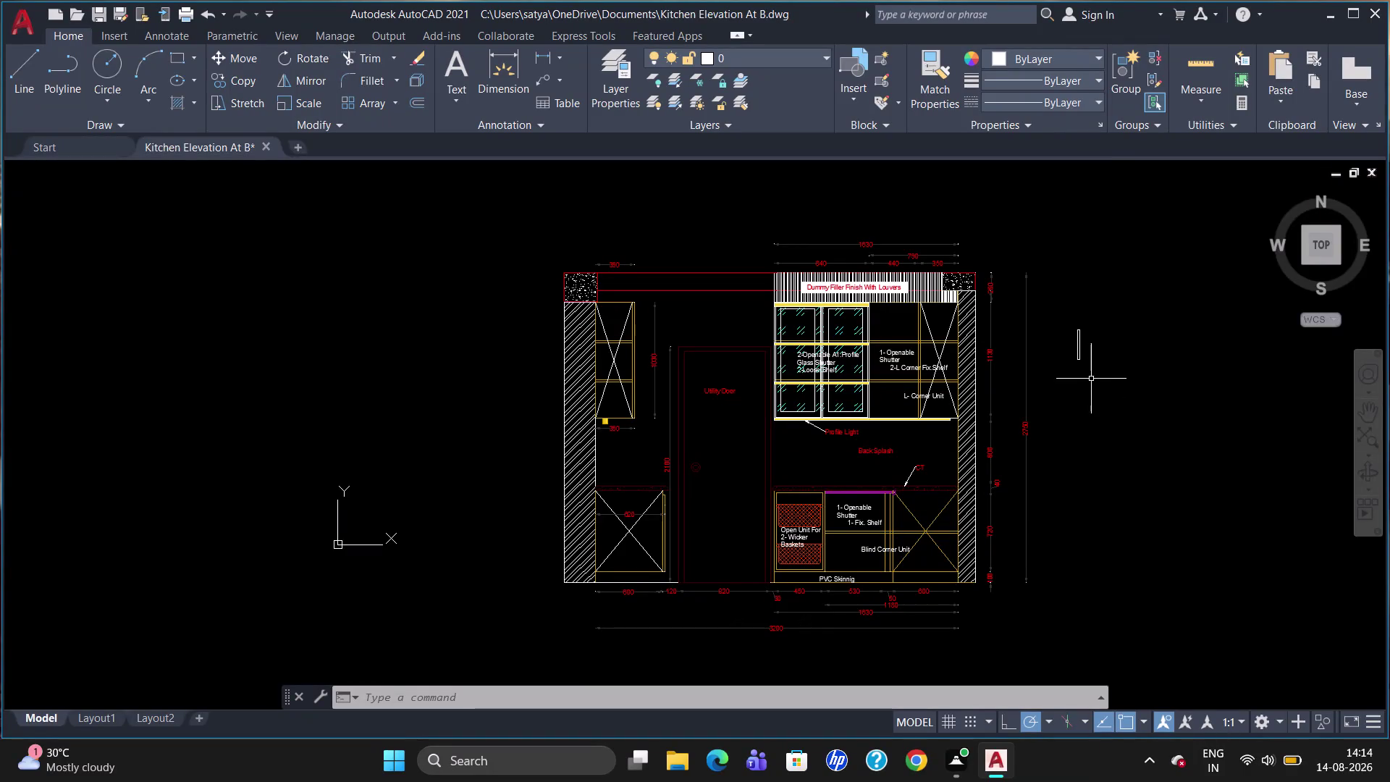
Cancel the stray selection window and save the kitchen elevation drawing with Ctrl+S.
drag(1091, 367, 1065, 335)
key(Delete)
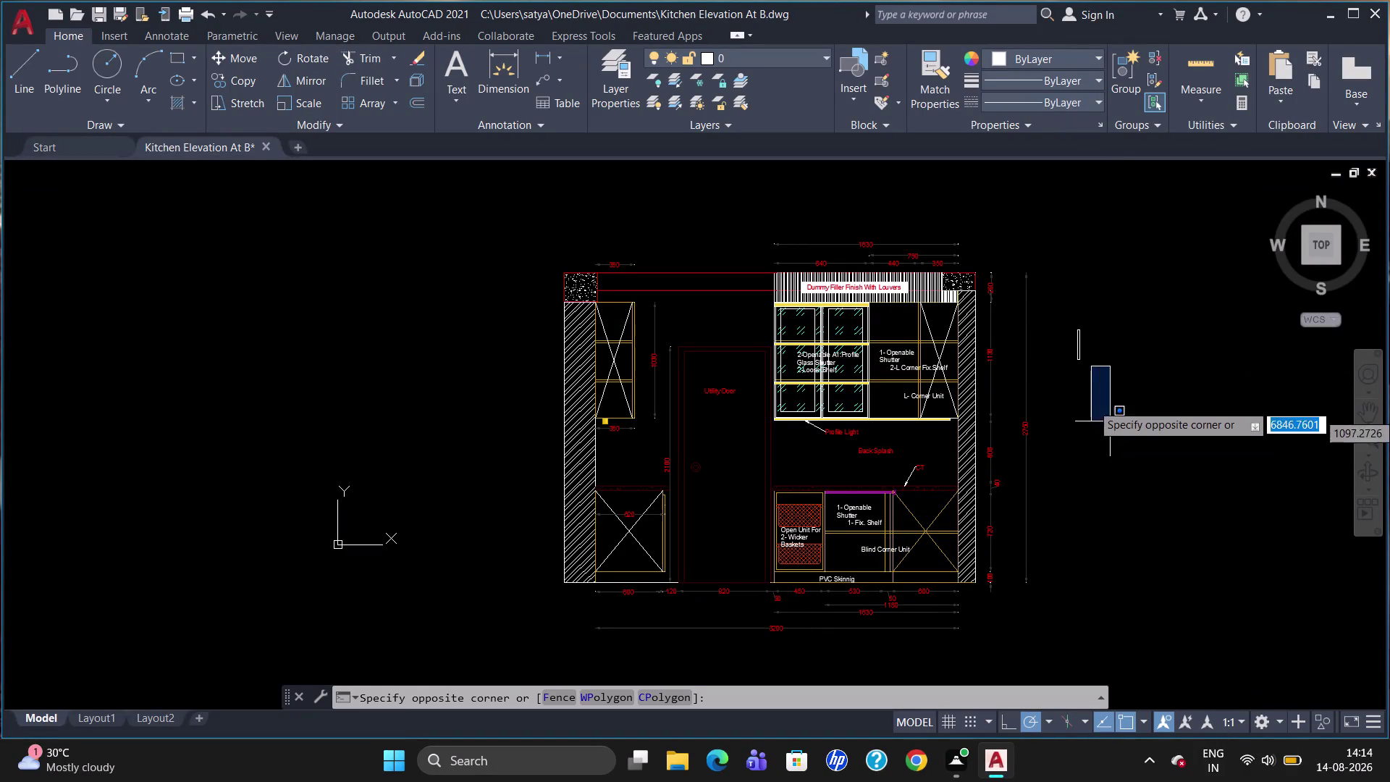
key(Delete)
click(1080, 348)
key(Delete)
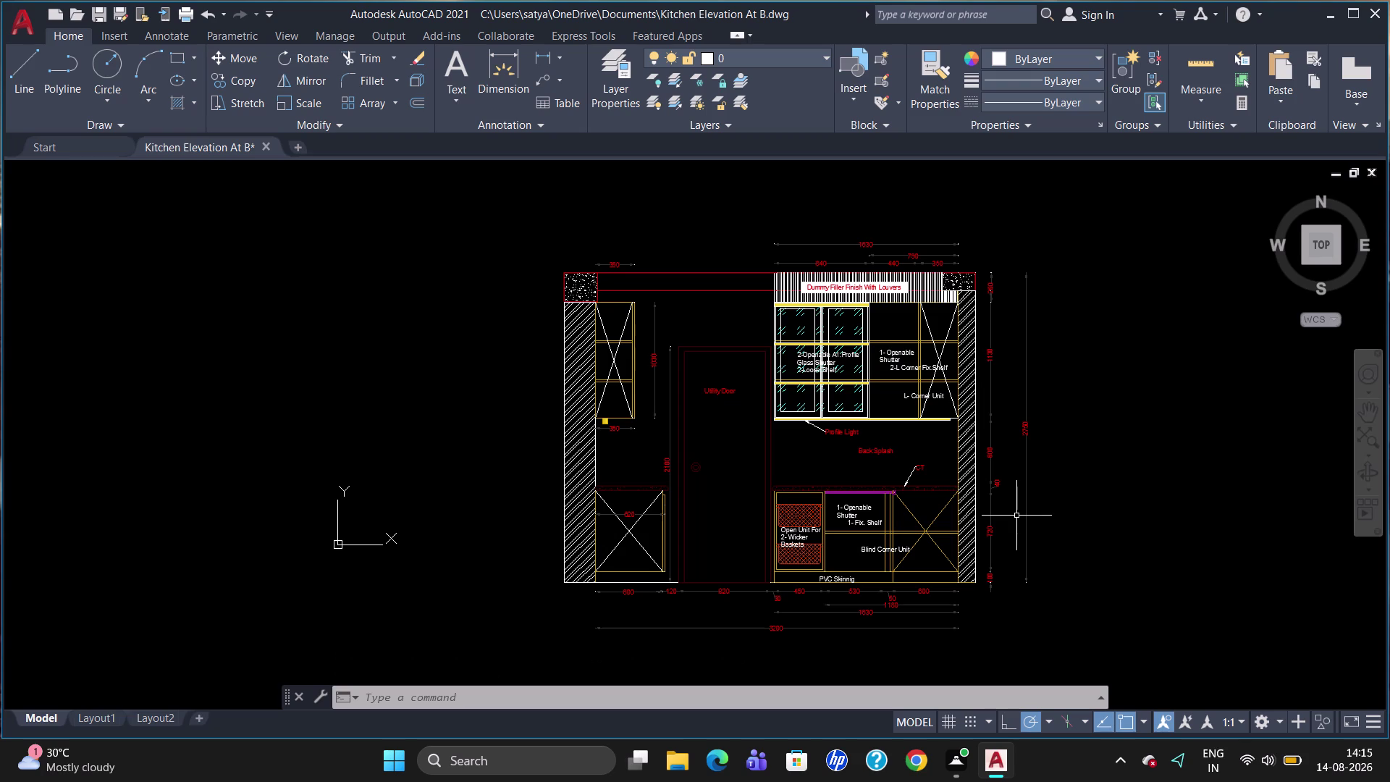
key(ctrl+s)
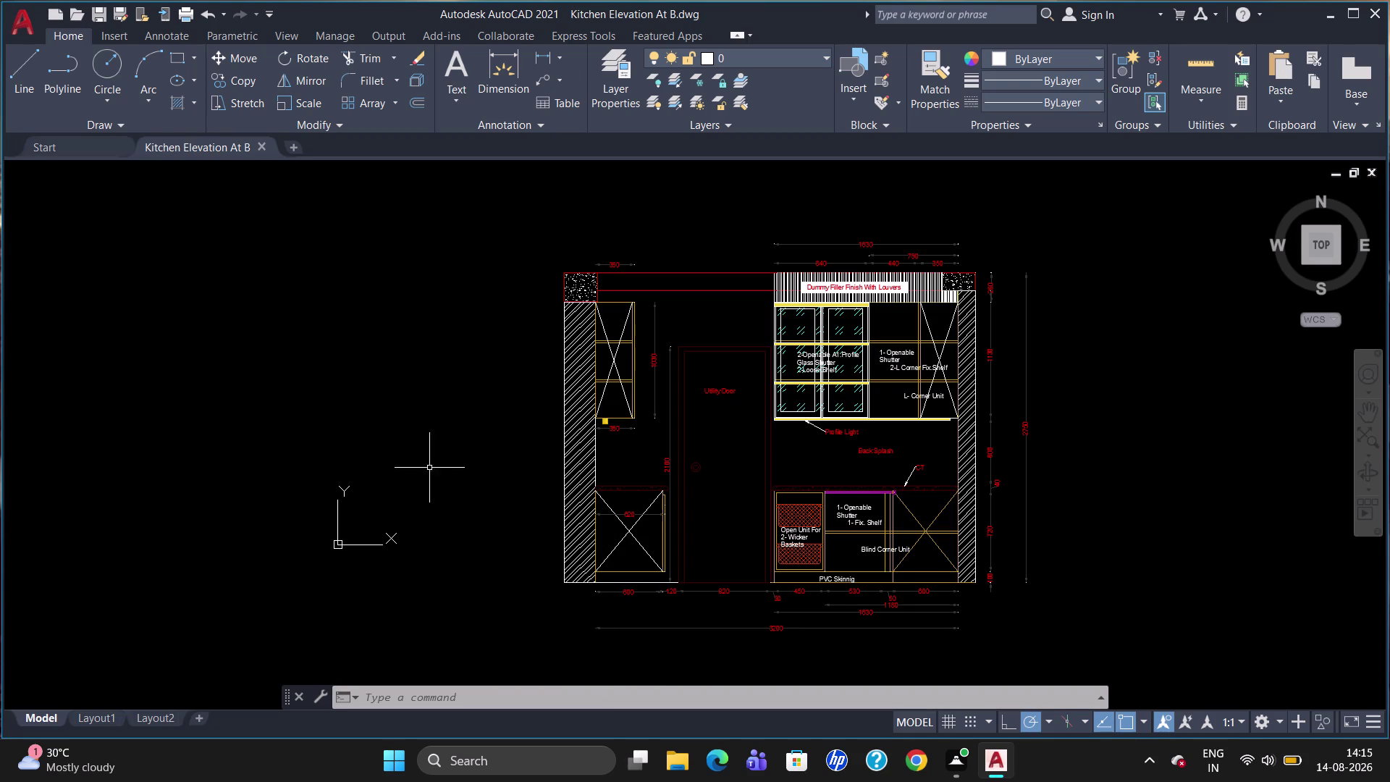
key(ctrl+p)
Set the plotter to DWG To PDF with 4800 dpi vector and raster quality.
click(576, 247)
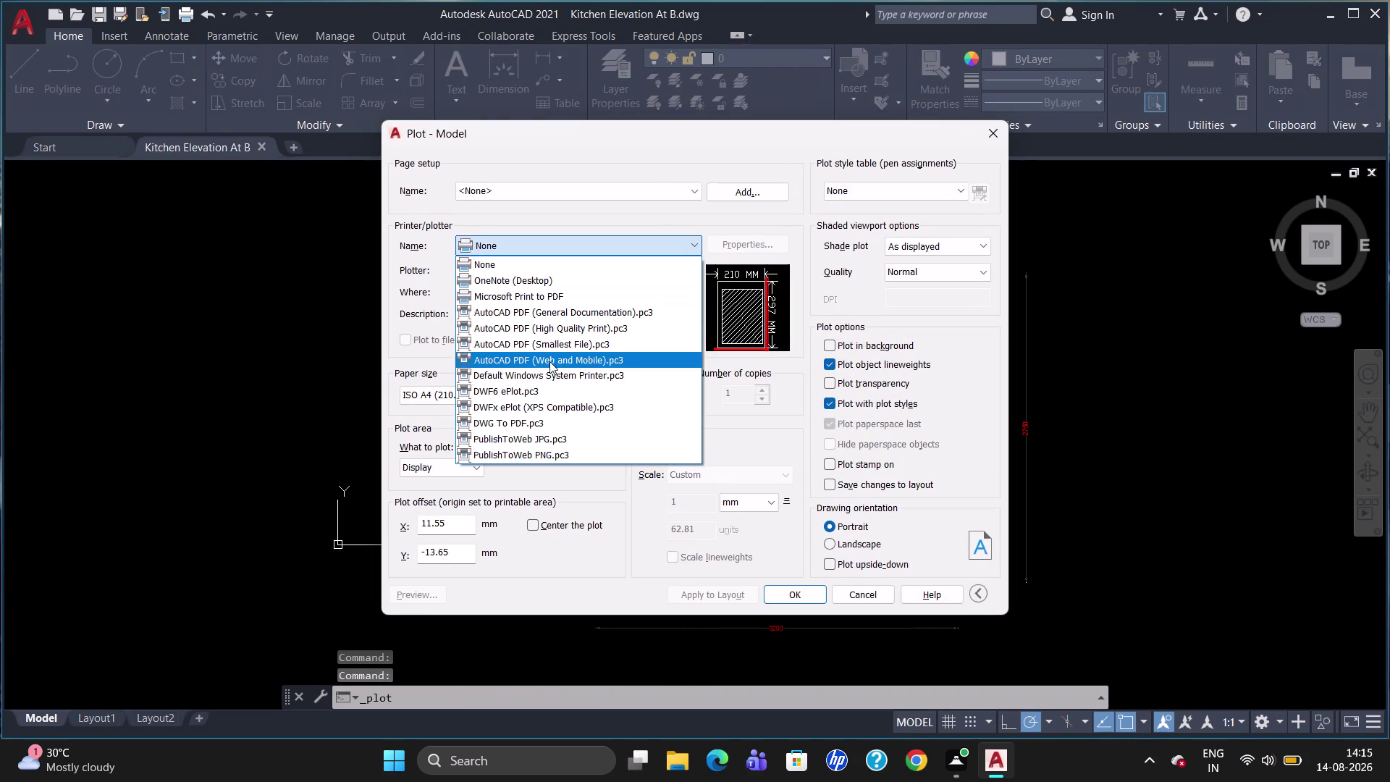
click(561, 420)
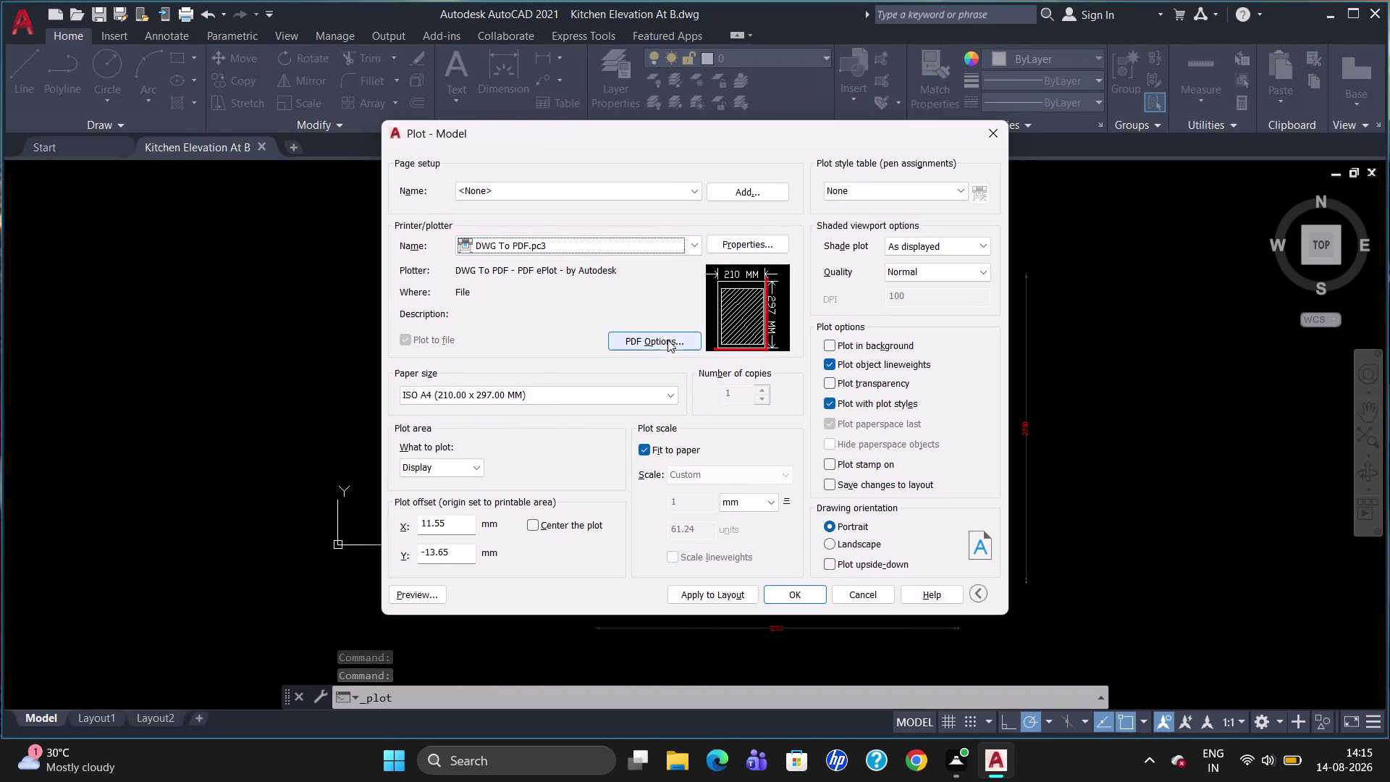
click(669, 338)
click(661, 295)
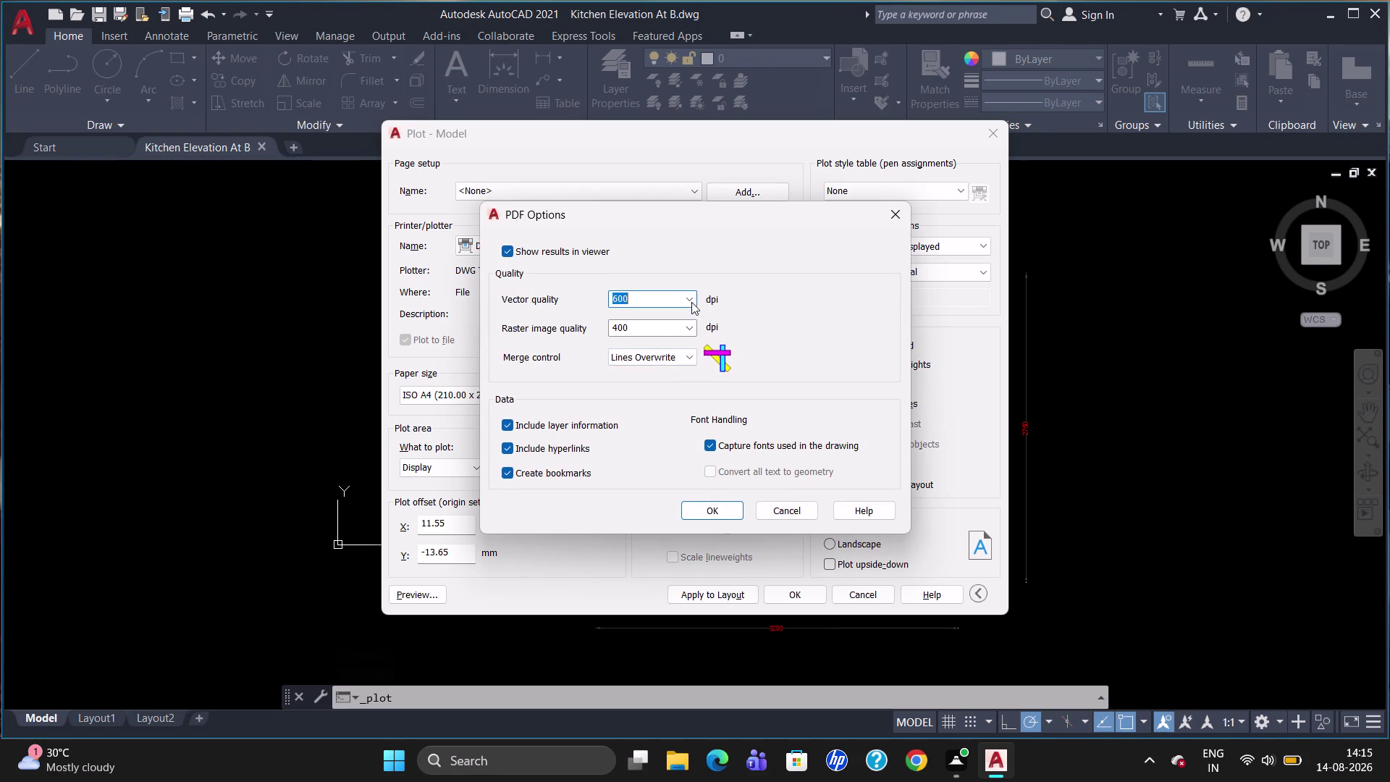
click(691, 300)
click(675, 409)
click(693, 330)
click(679, 437)
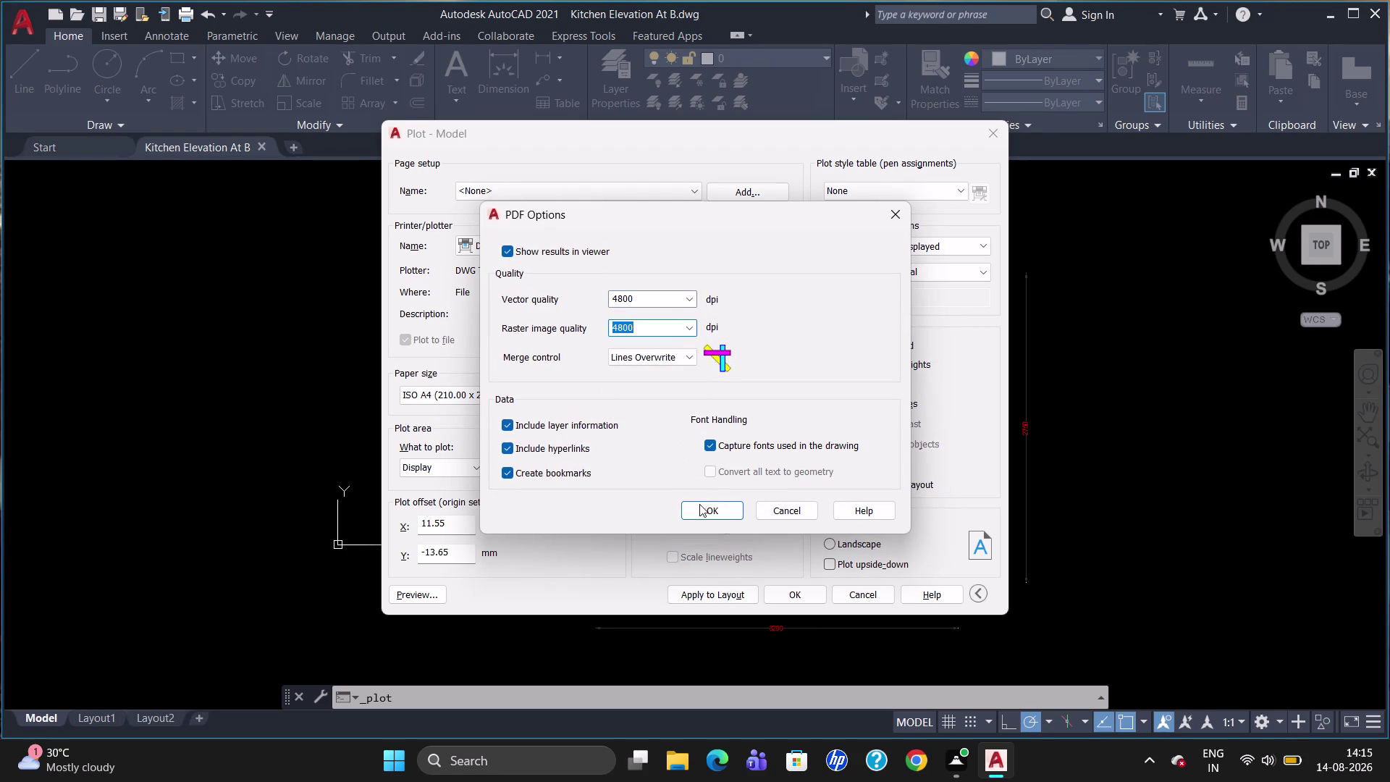
click(702, 507)
click(647, 435)
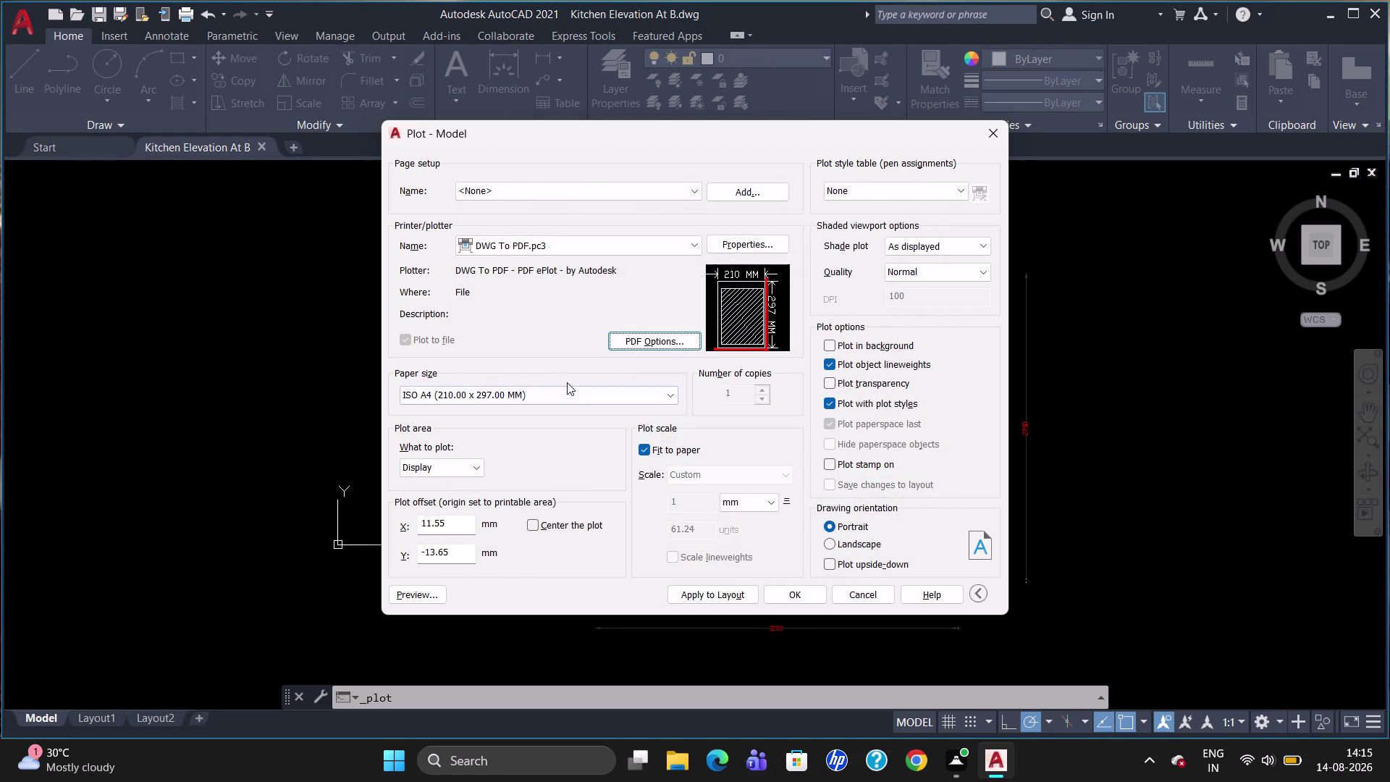
Set the paper size to ISO expand A3.
click(565, 395)
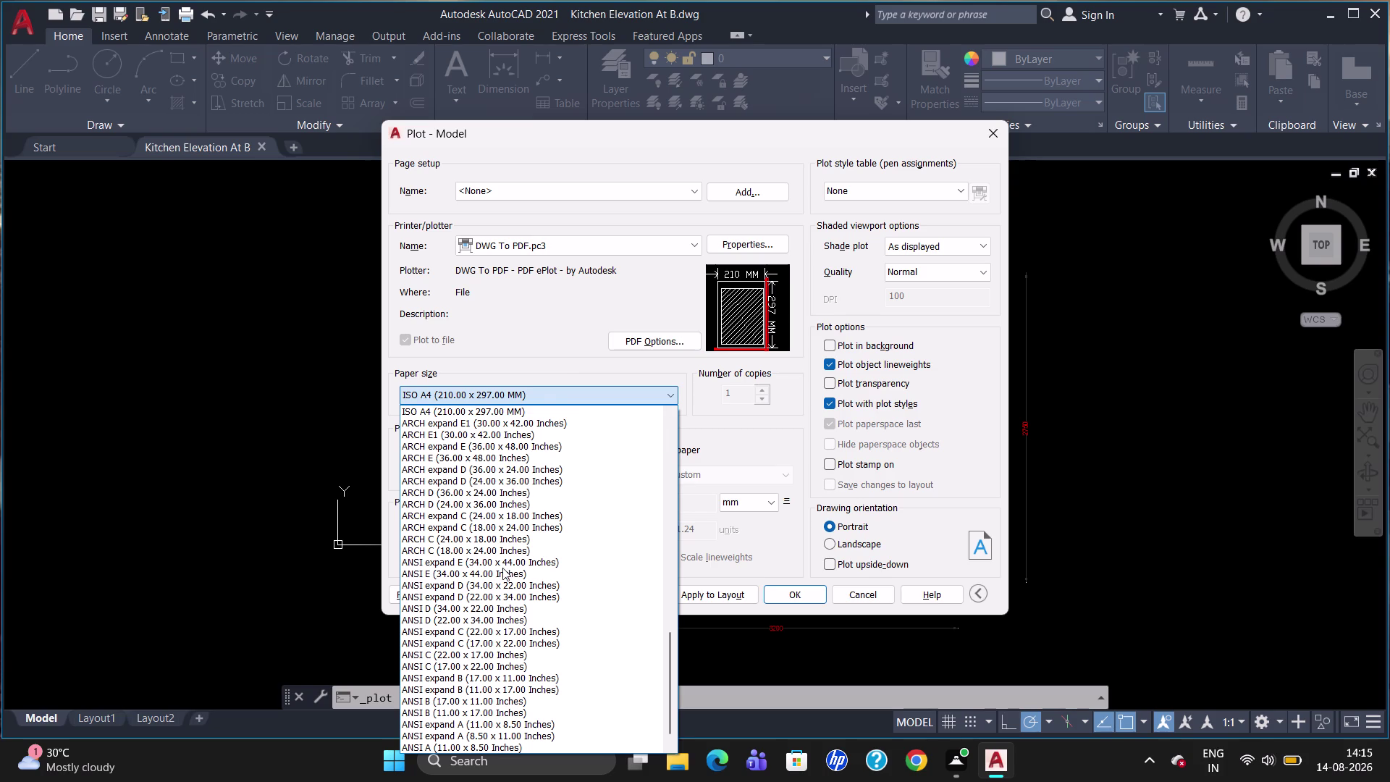
scroll(down, 3)
scroll(down, 3)
scroll(down, 3)
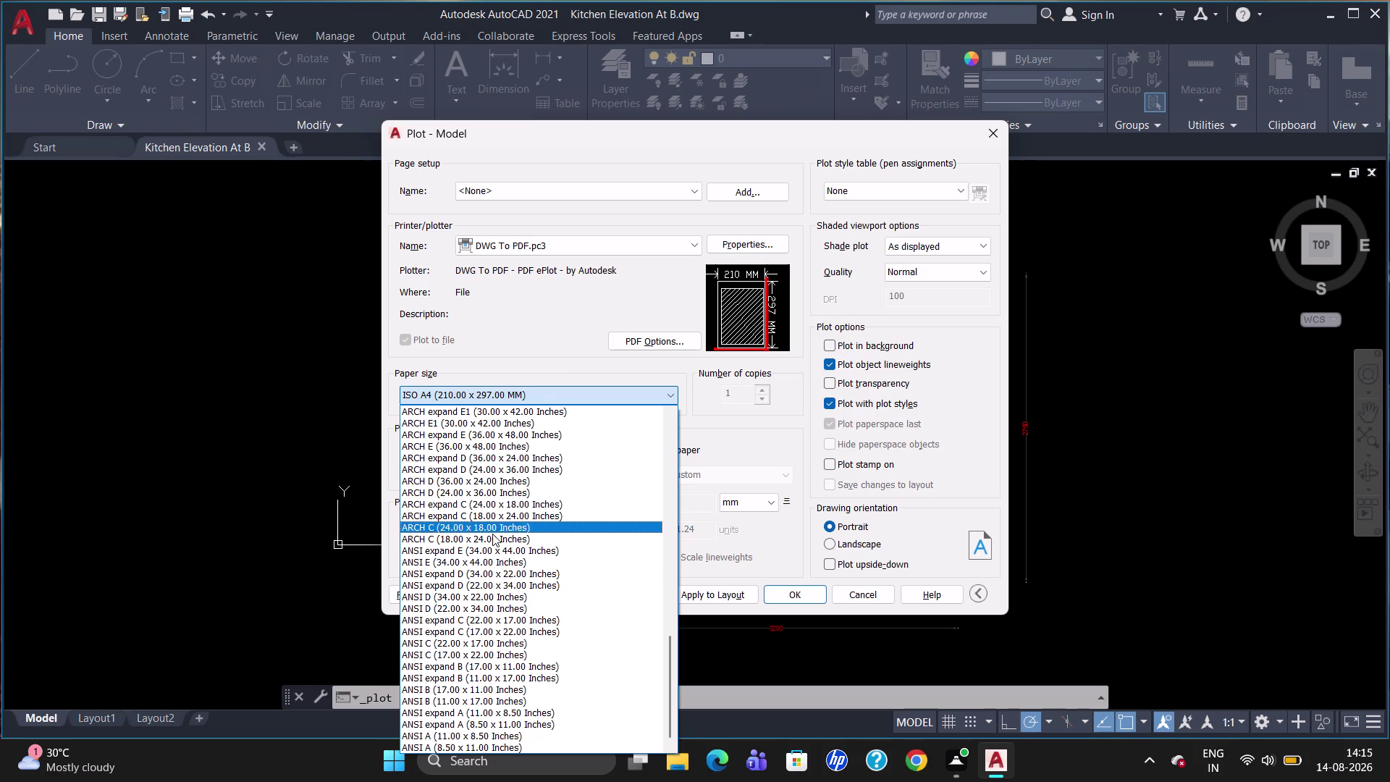
scroll(up, 3)
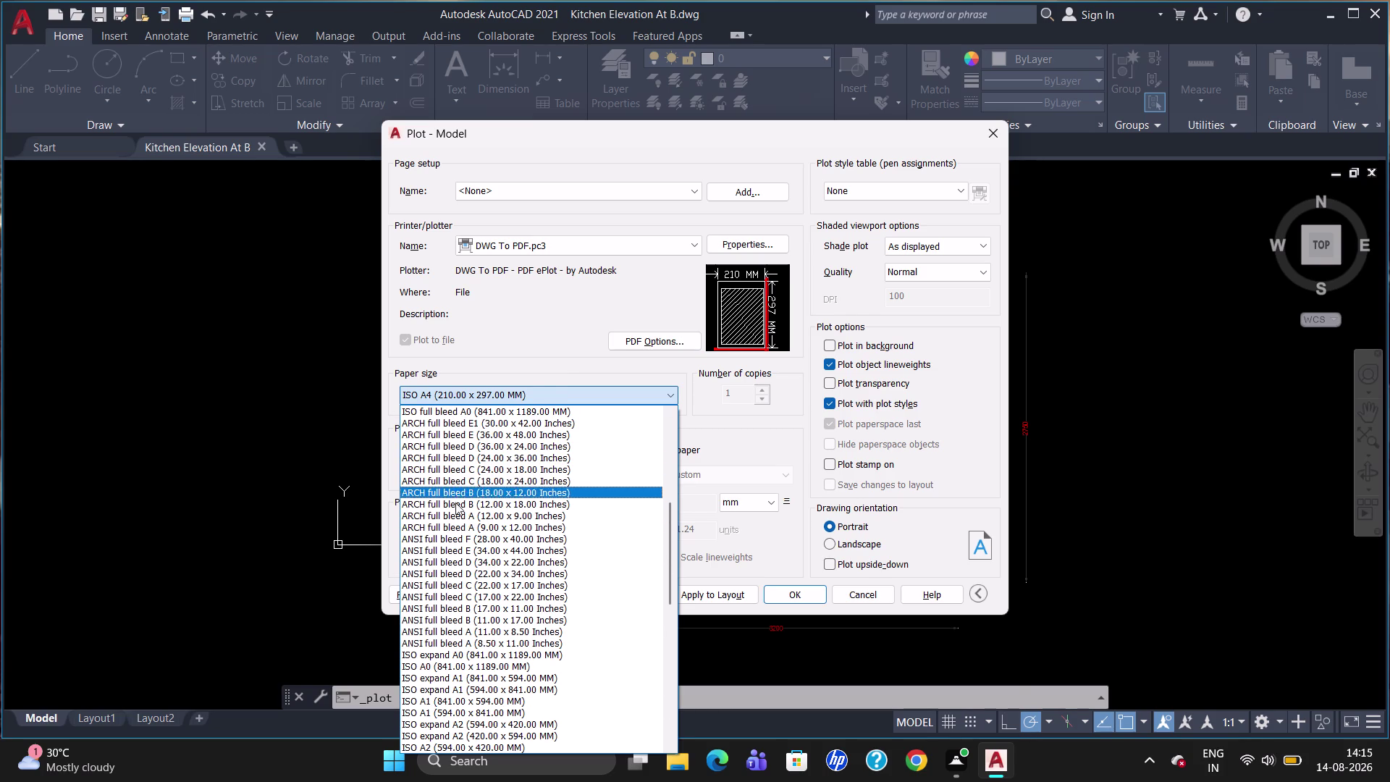
scroll(down, 3)
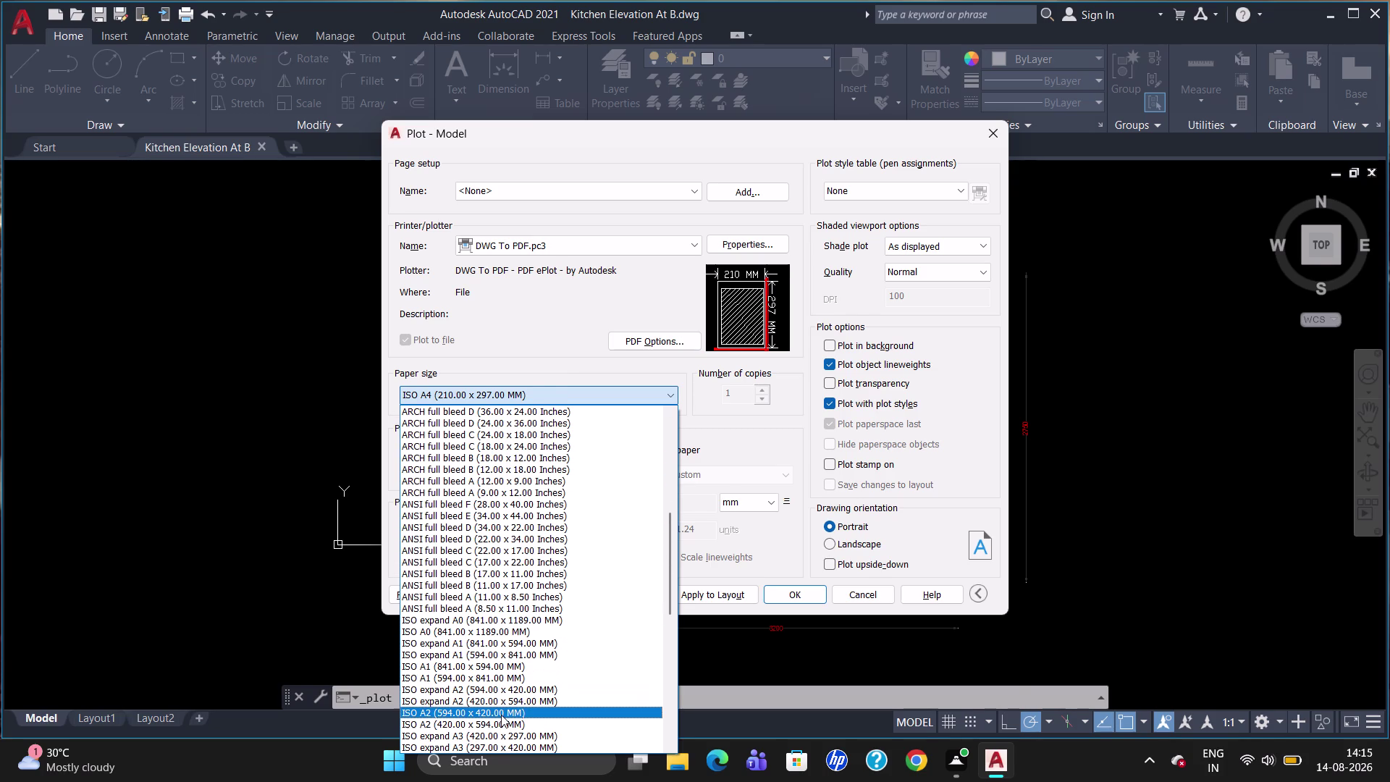
scroll(down, 3)
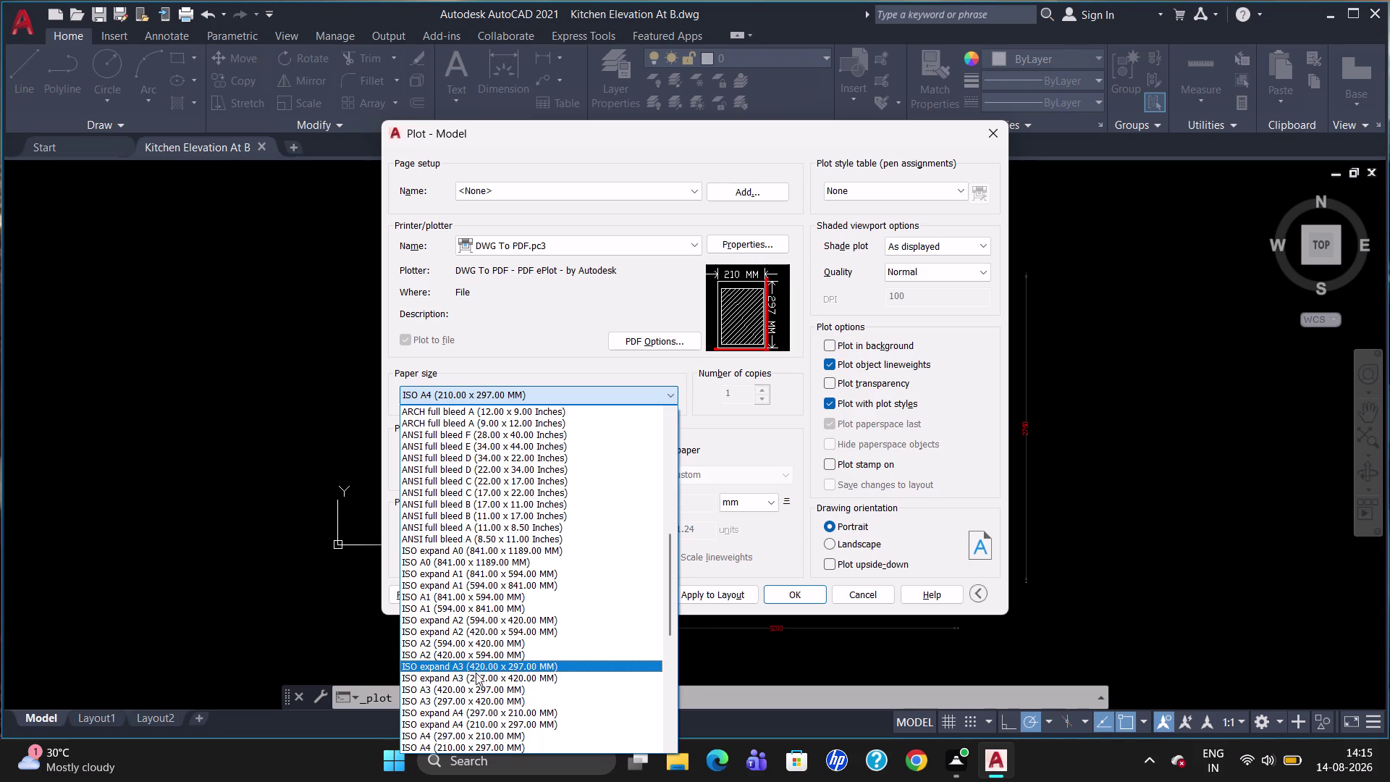
click(476, 680)
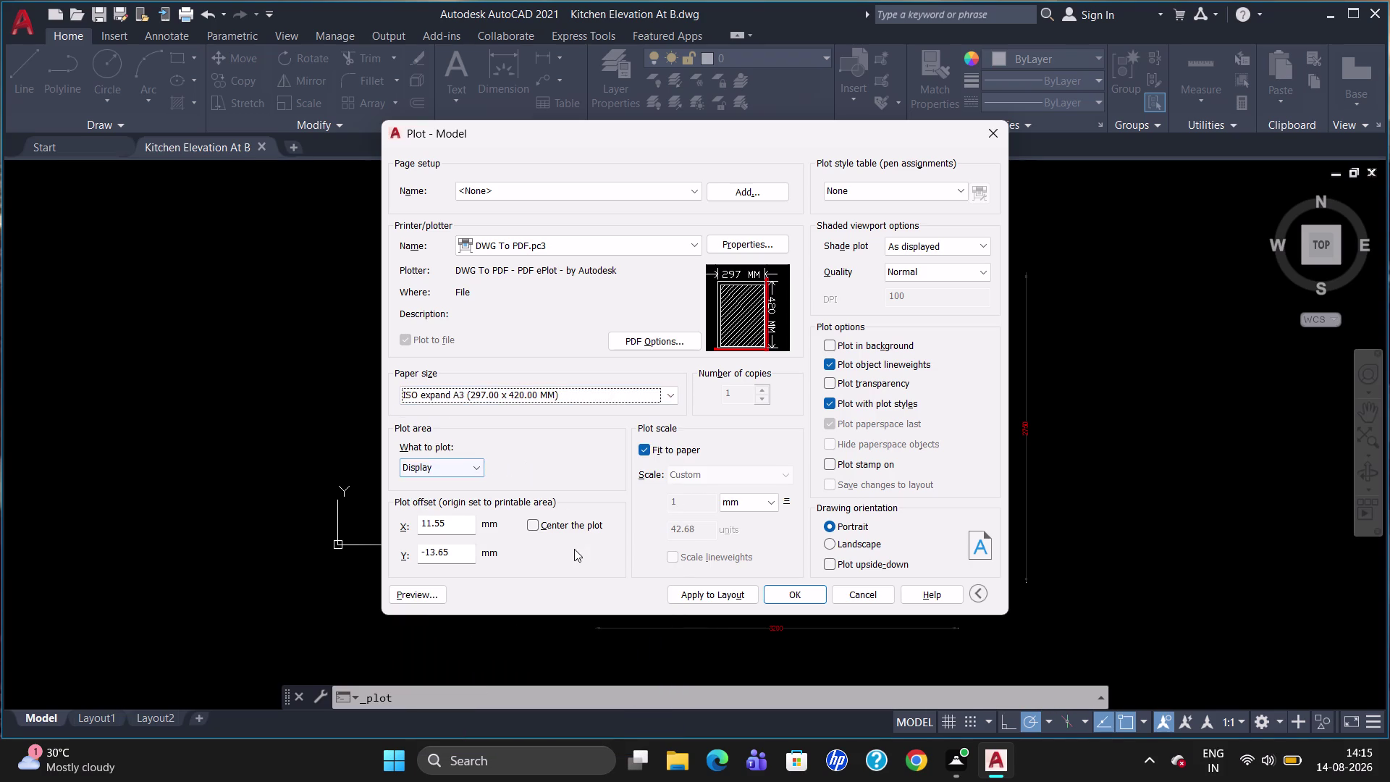
Centre the plot, apply acad.ctb to all layouts, and set shaded quality to Maximum.
click(537, 529)
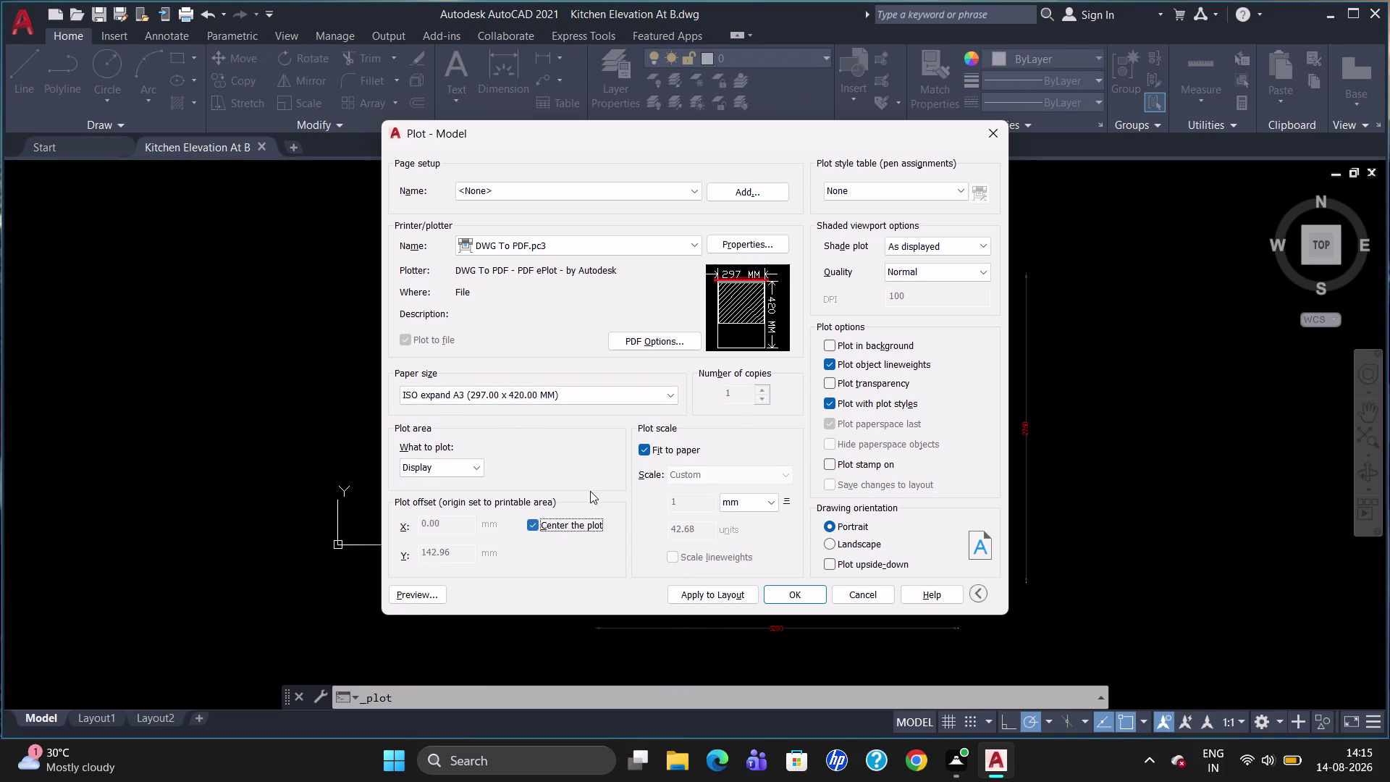
click(921, 184)
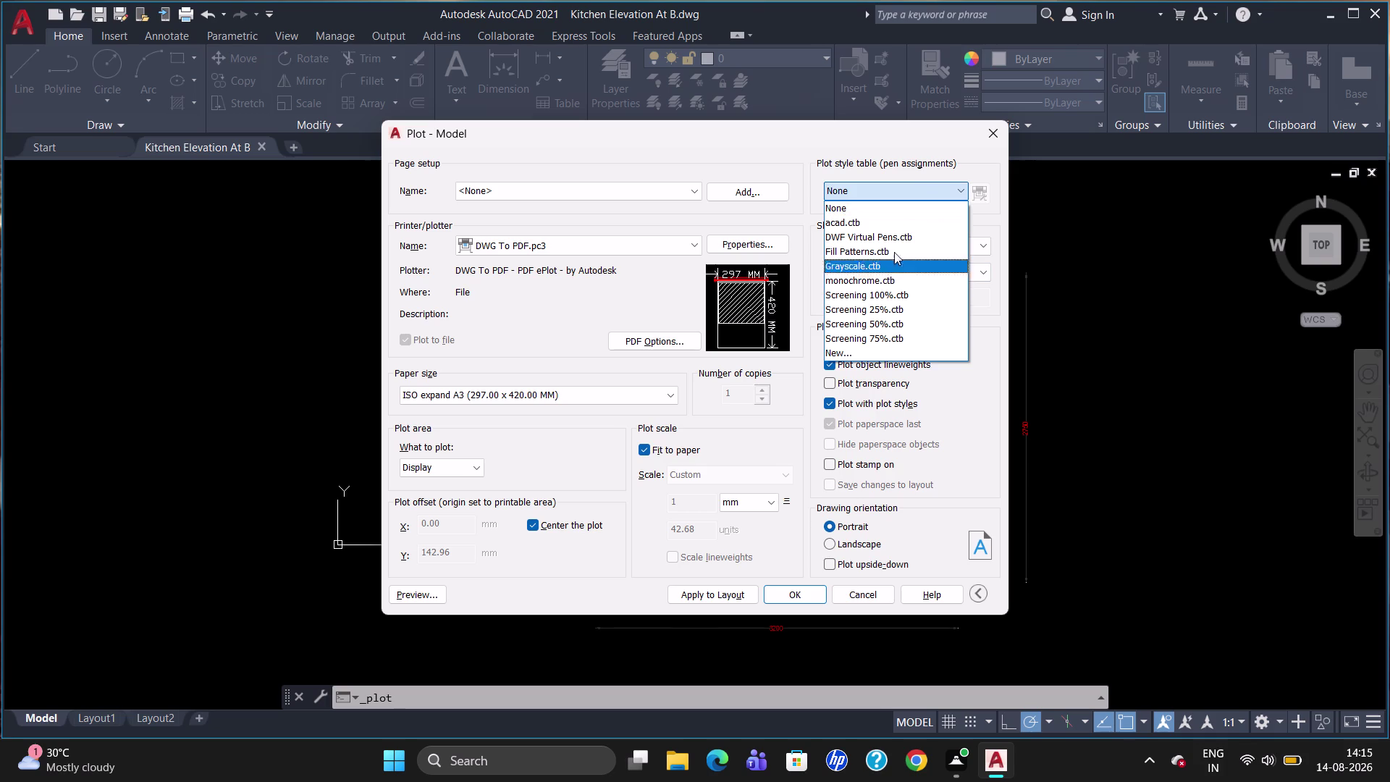
click(881, 222)
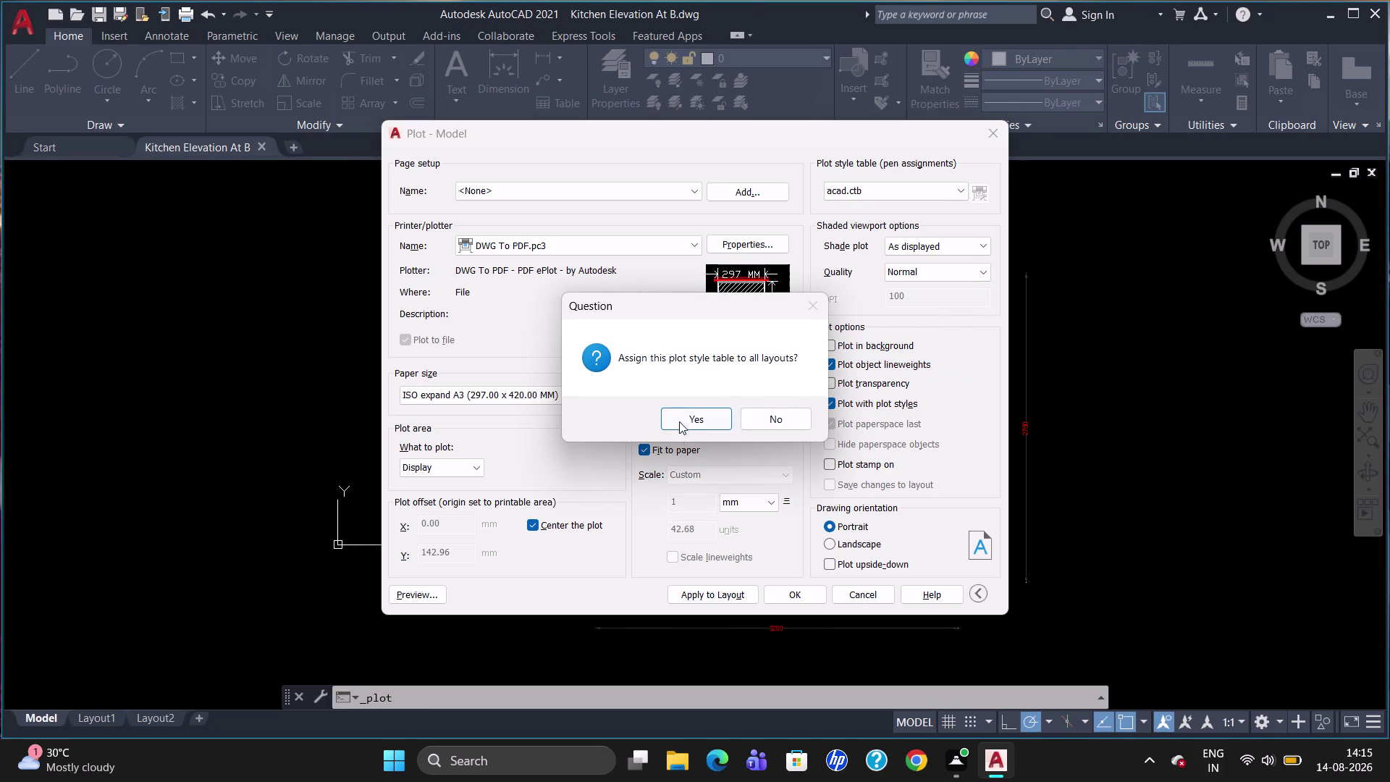
click(680, 418)
click(937, 268)
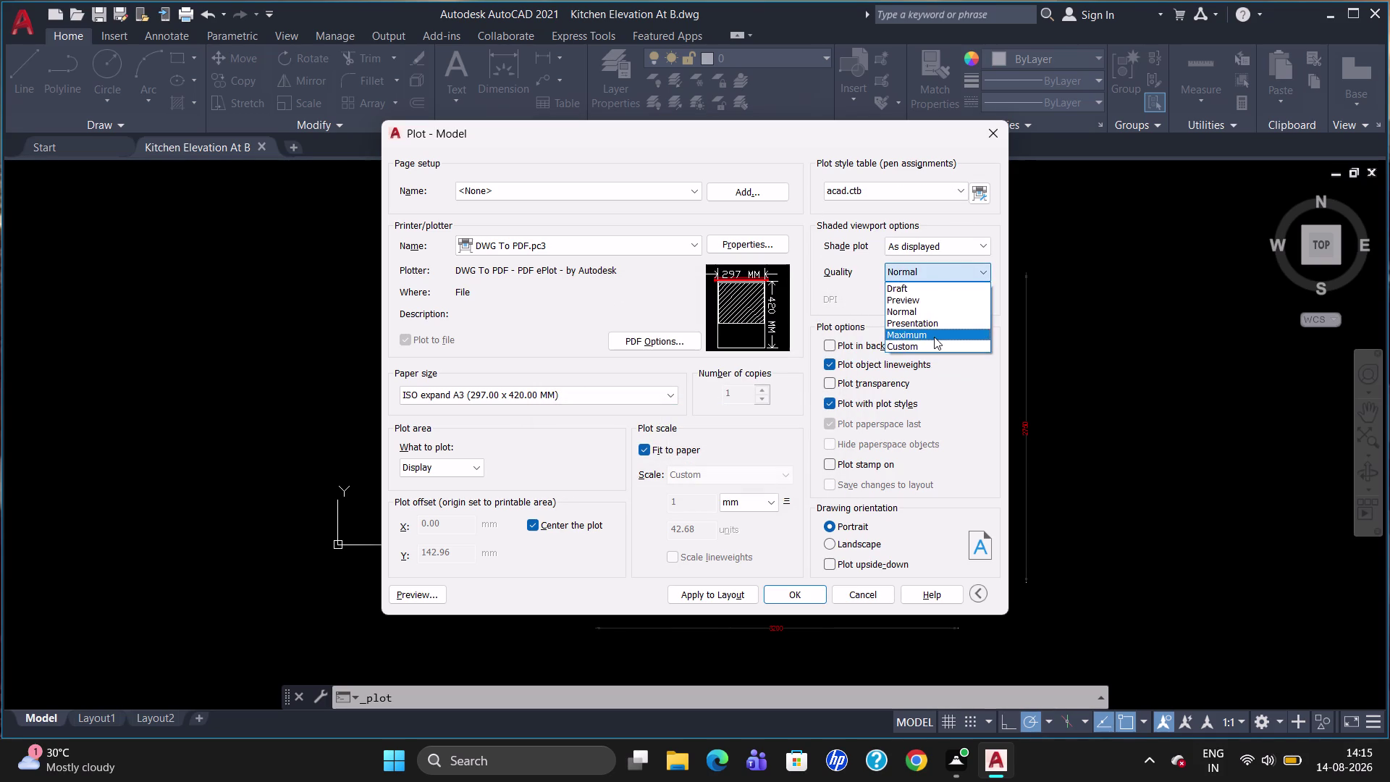
click(934, 337)
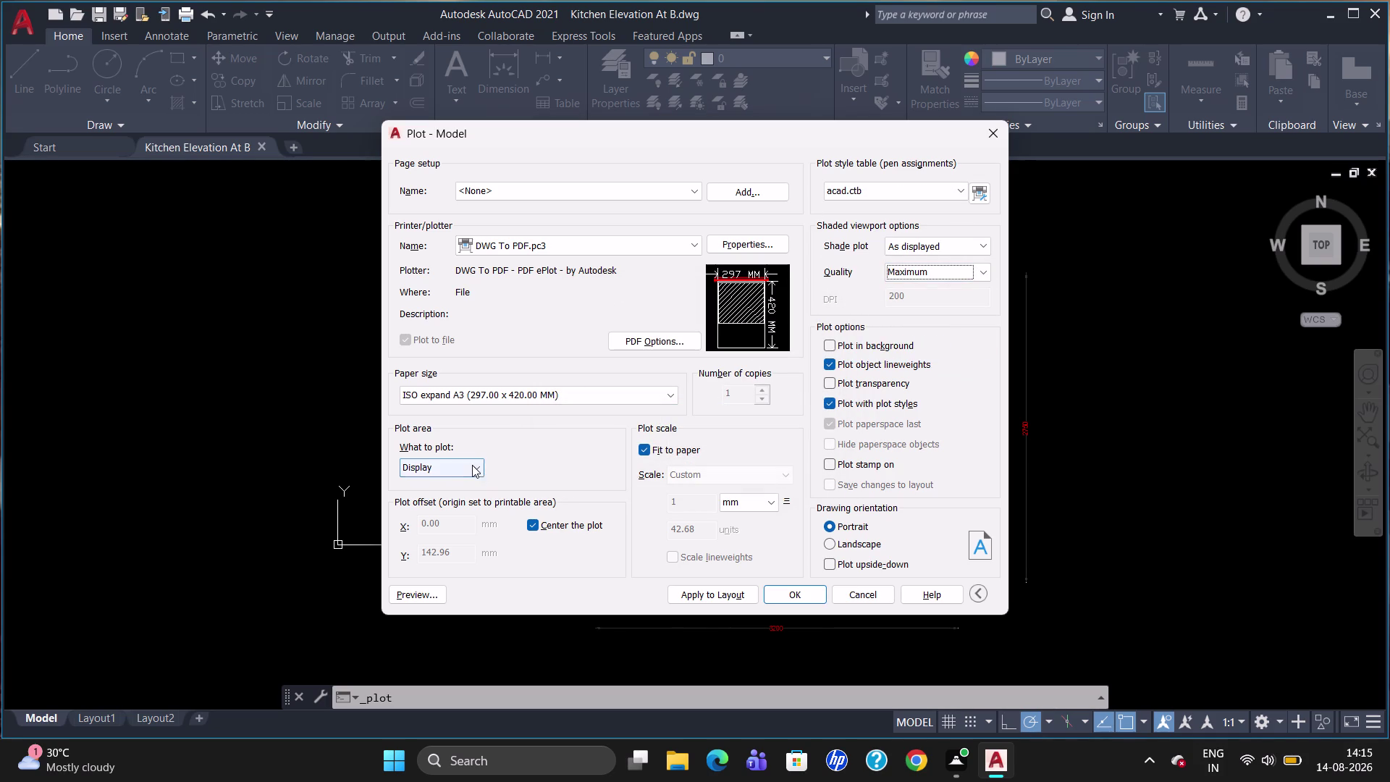
click(472, 464)
Pick a plot window around the kitchen elevation and confirm the A3 PDF plot.
click(468, 518)
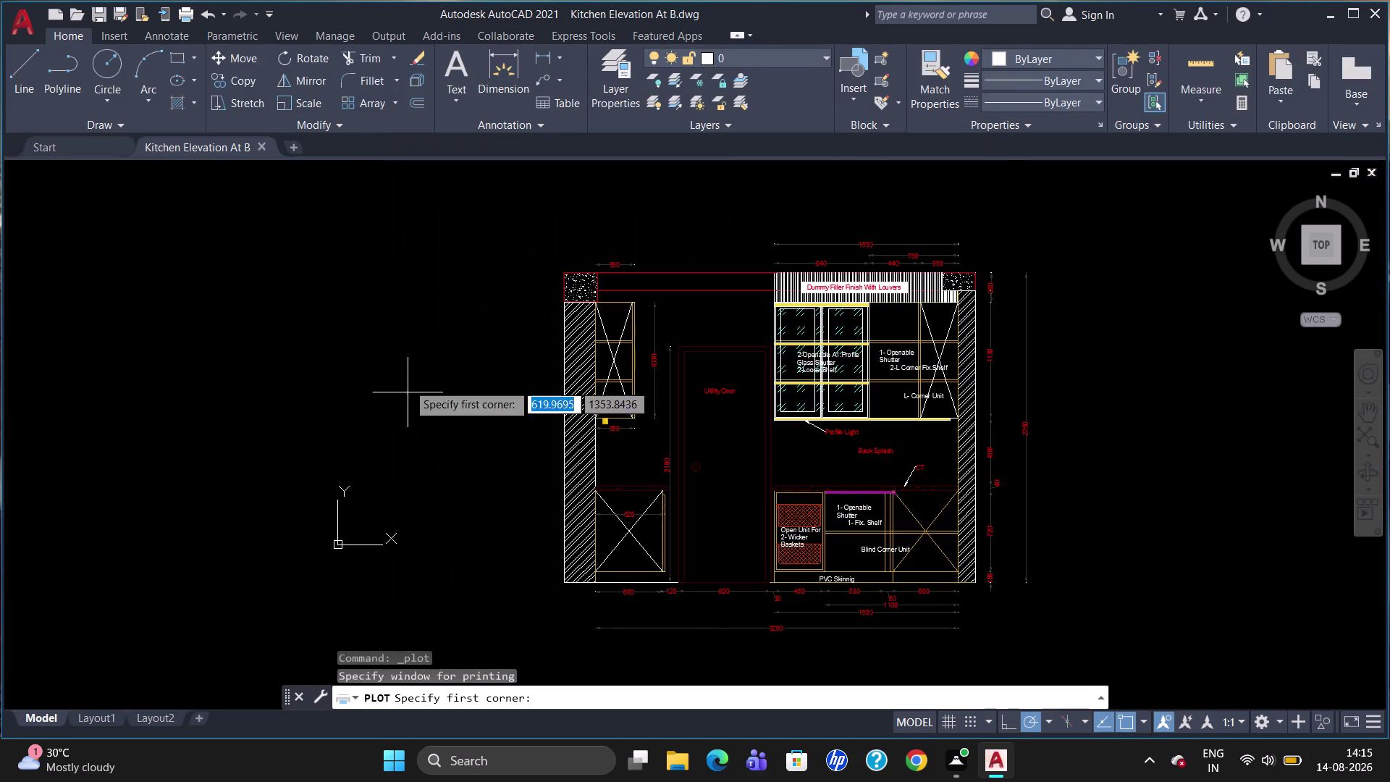
drag(472, 211, 722, 223)
drag(1068, 307, 1153, 554)
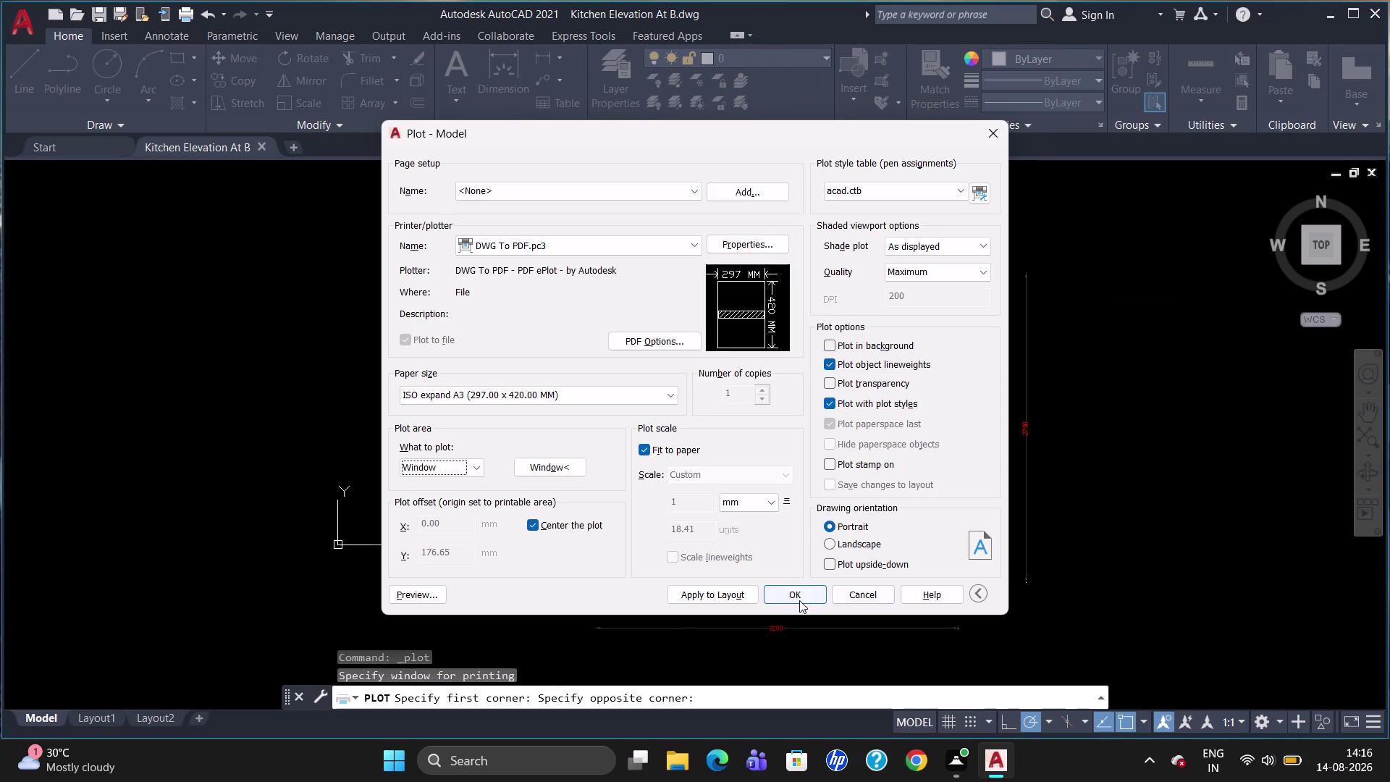
click(993, 129)
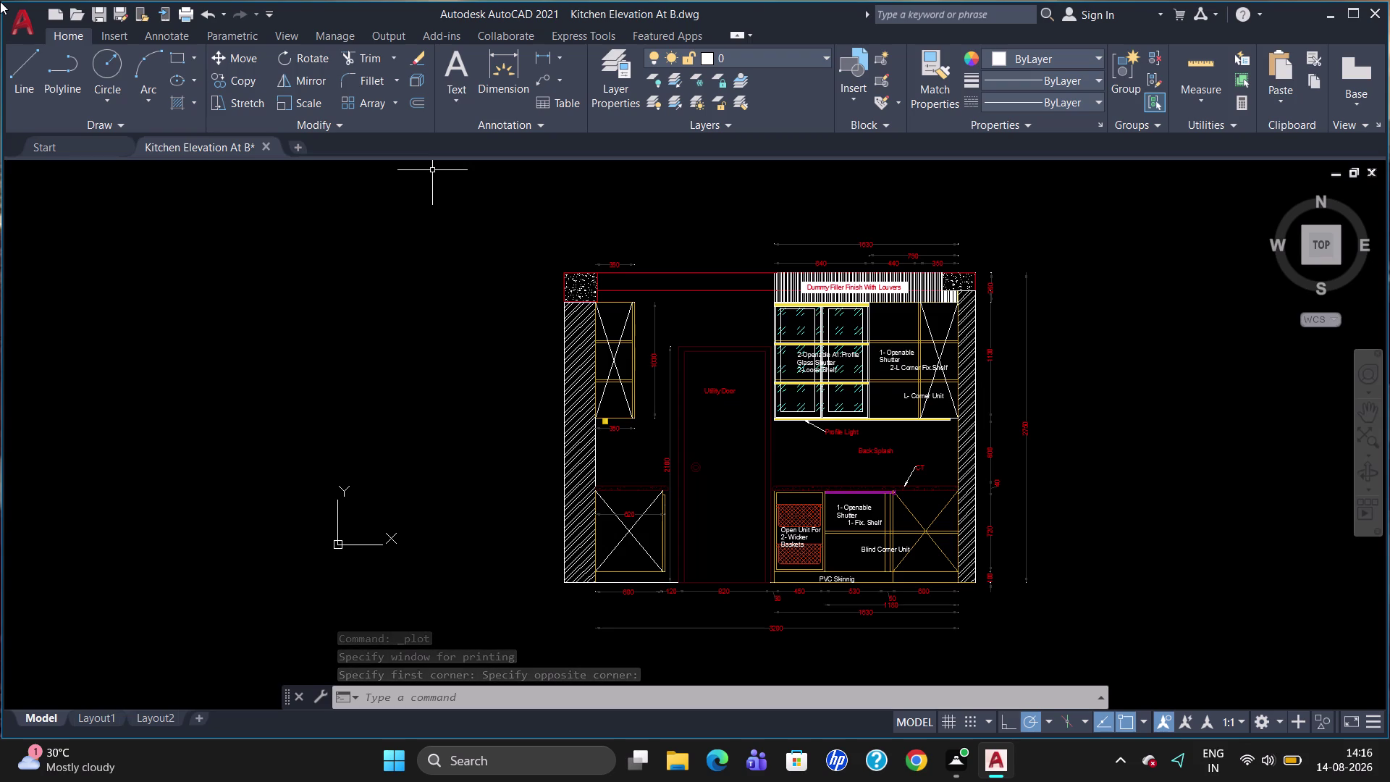
key(ctrl+p)
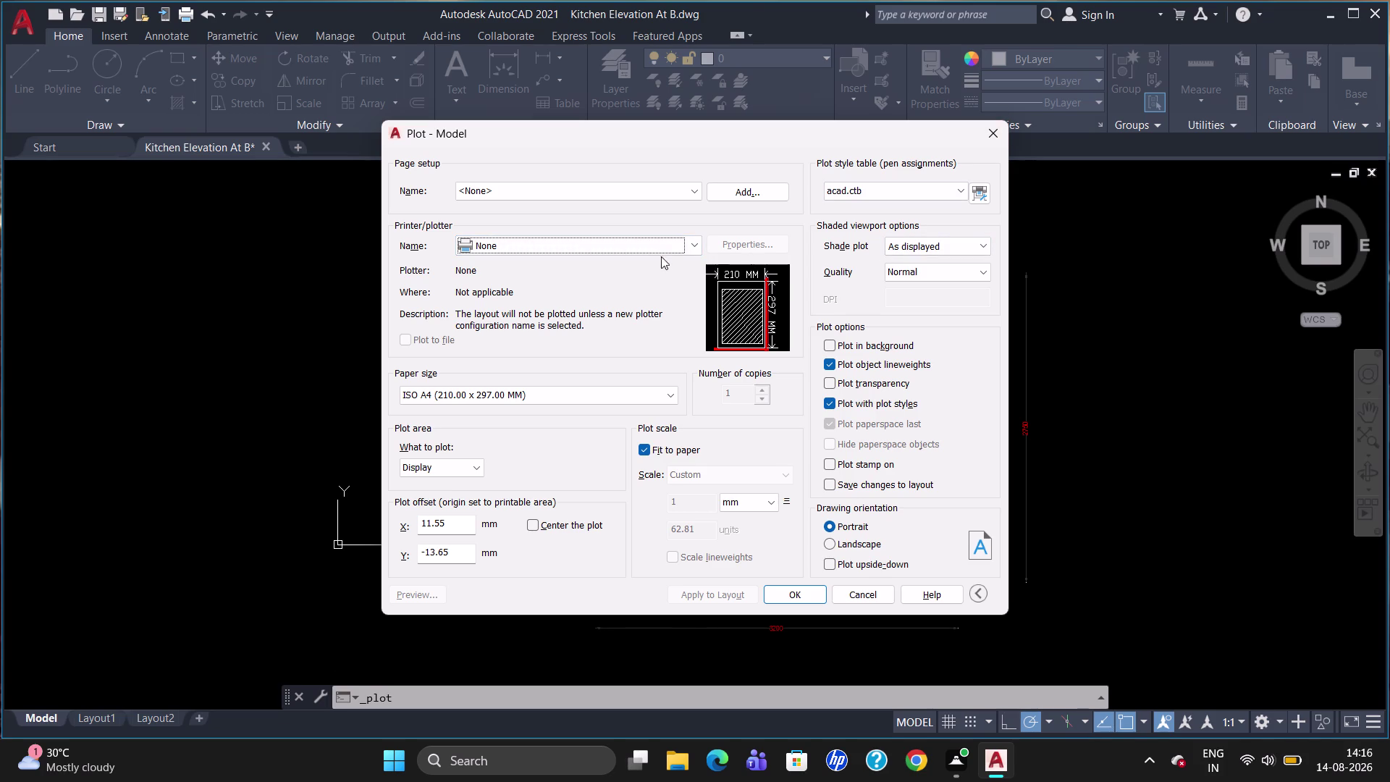
Select DWG To PDF at 4800 dpi vector/raster with Maximum shaded plot quality.
click(693, 248)
click(565, 426)
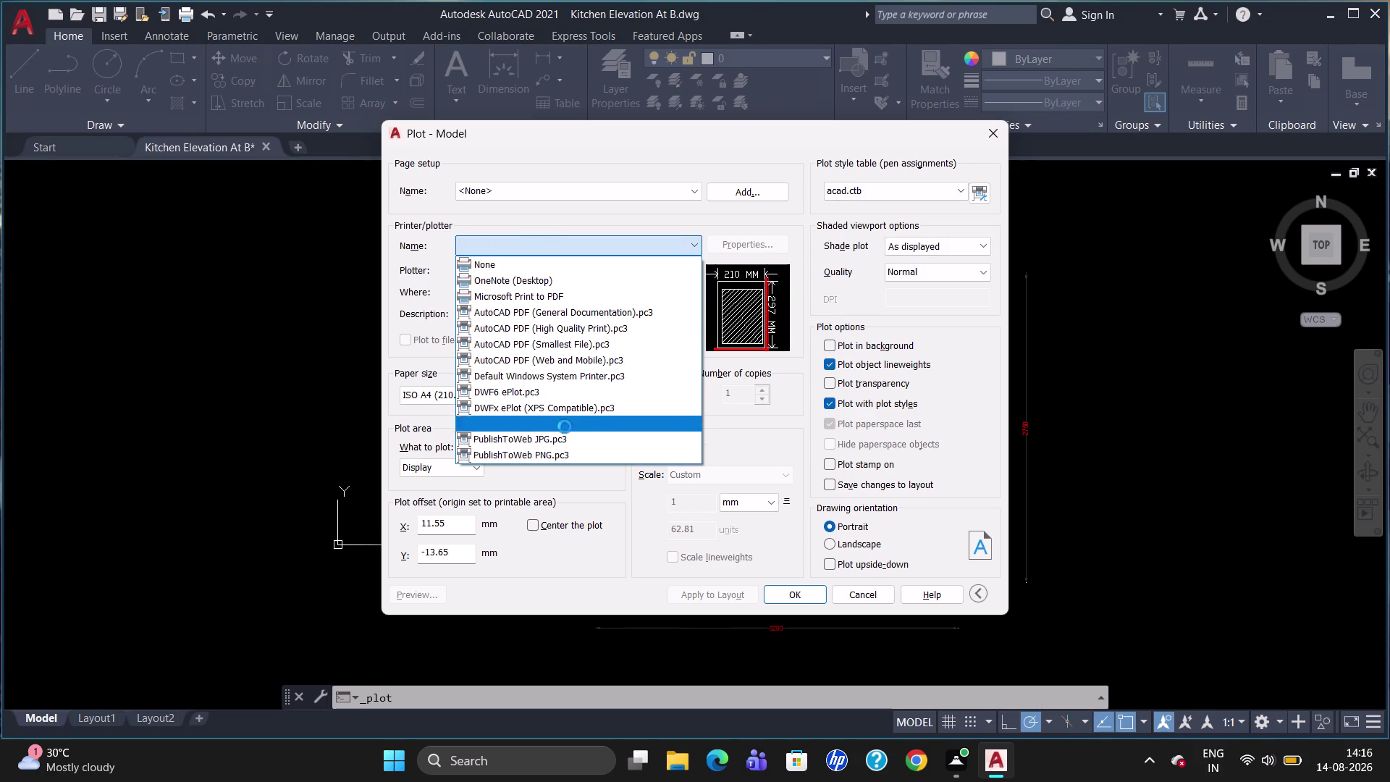
click(658, 336)
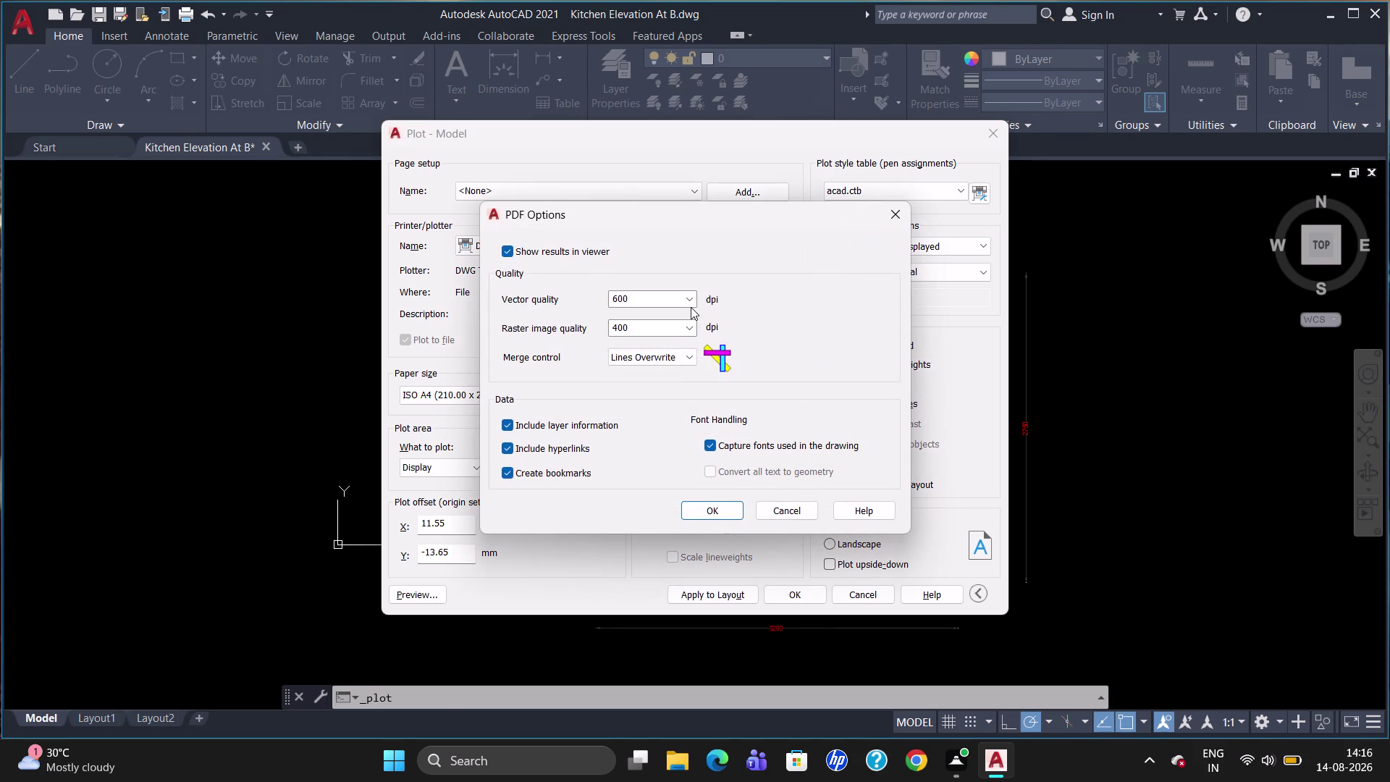
click(692, 303)
click(649, 407)
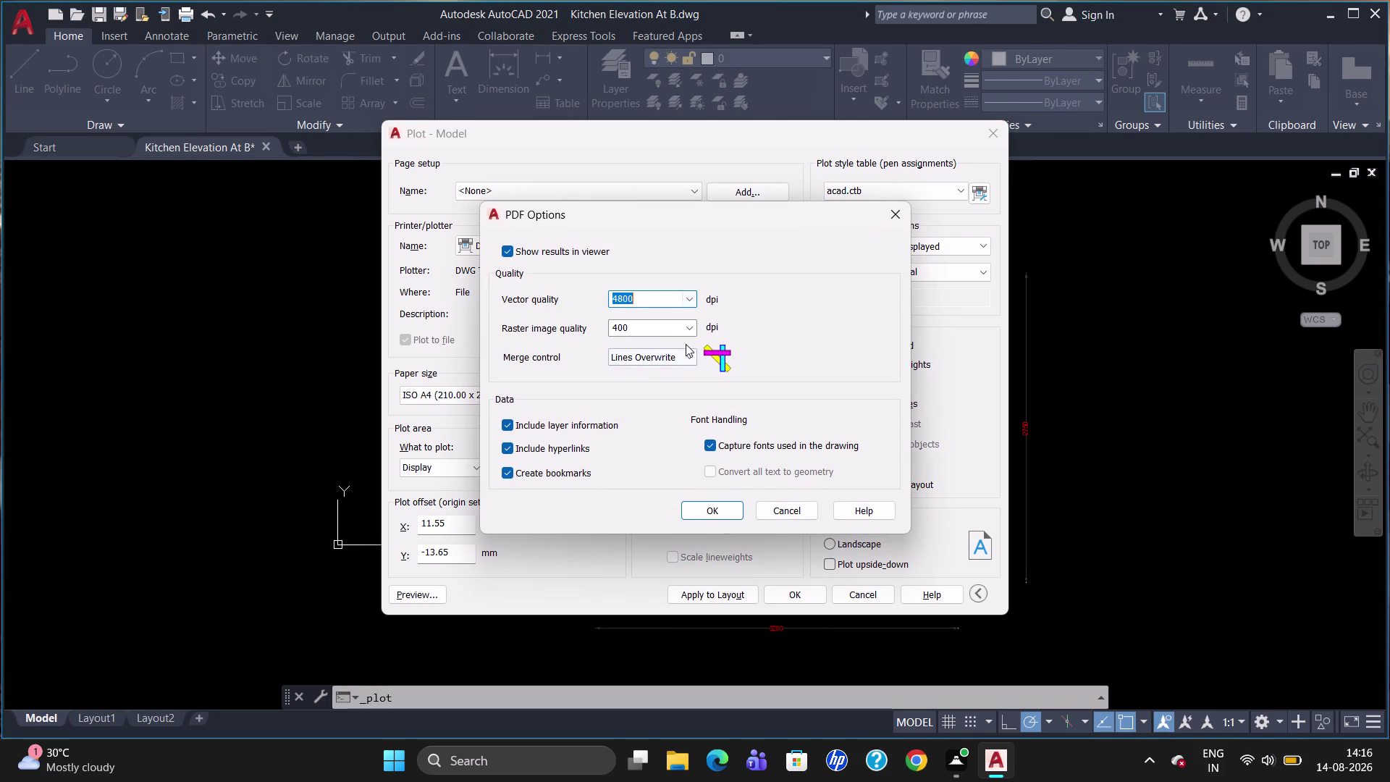
click(693, 327)
click(664, 441)
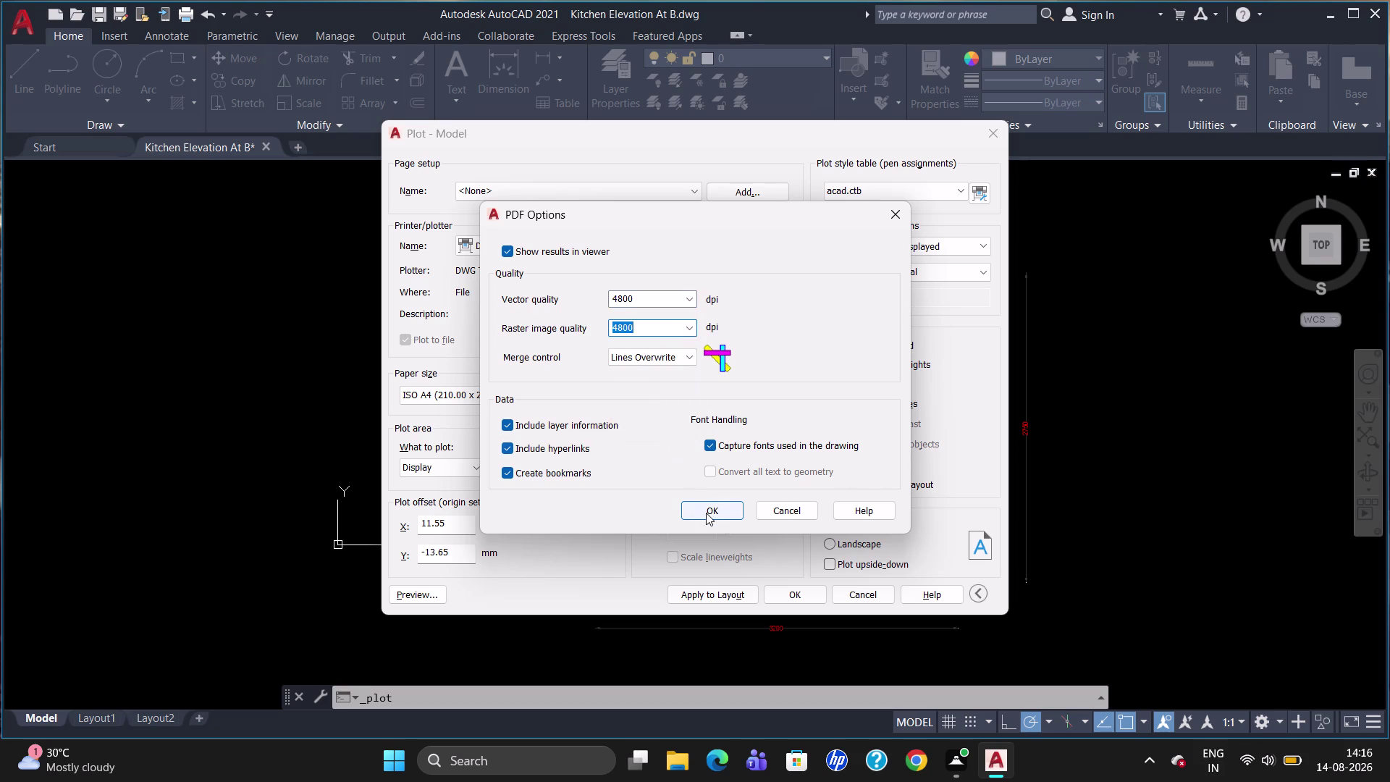
click(706, 512)
click(661, 437)
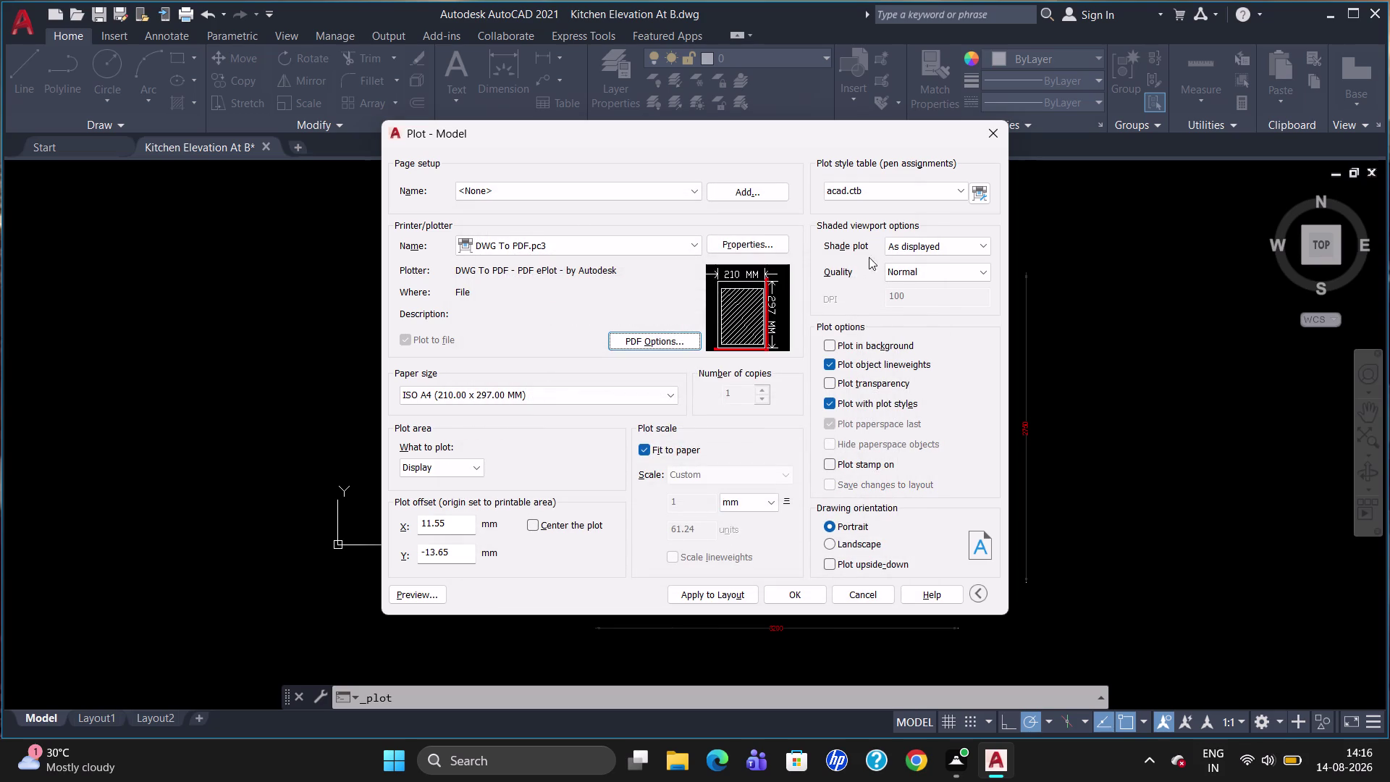
click(905, 272)
click(904, 336)
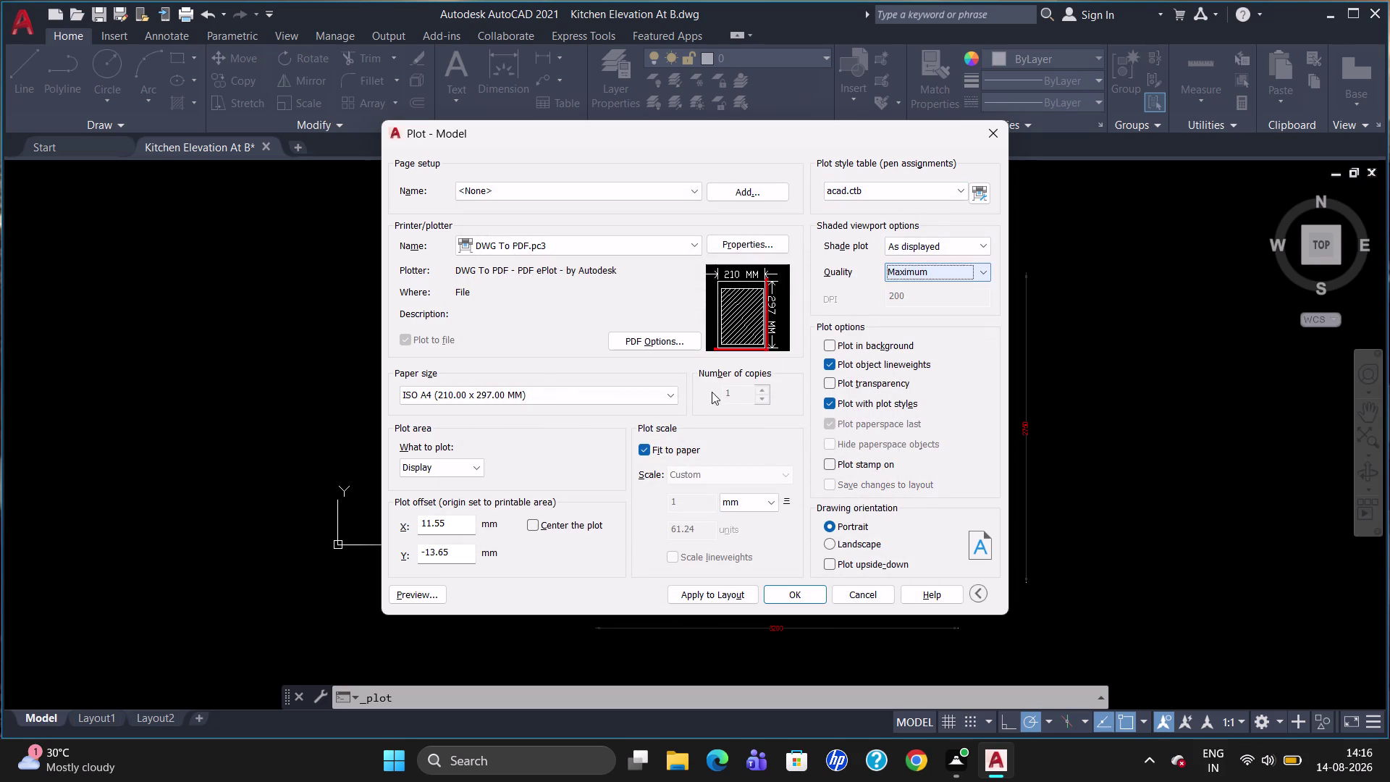
Set the paper size to ISO full bleed A3, correcting an accidental A4 pick.
click(574, 402)
scroll(up, 3)
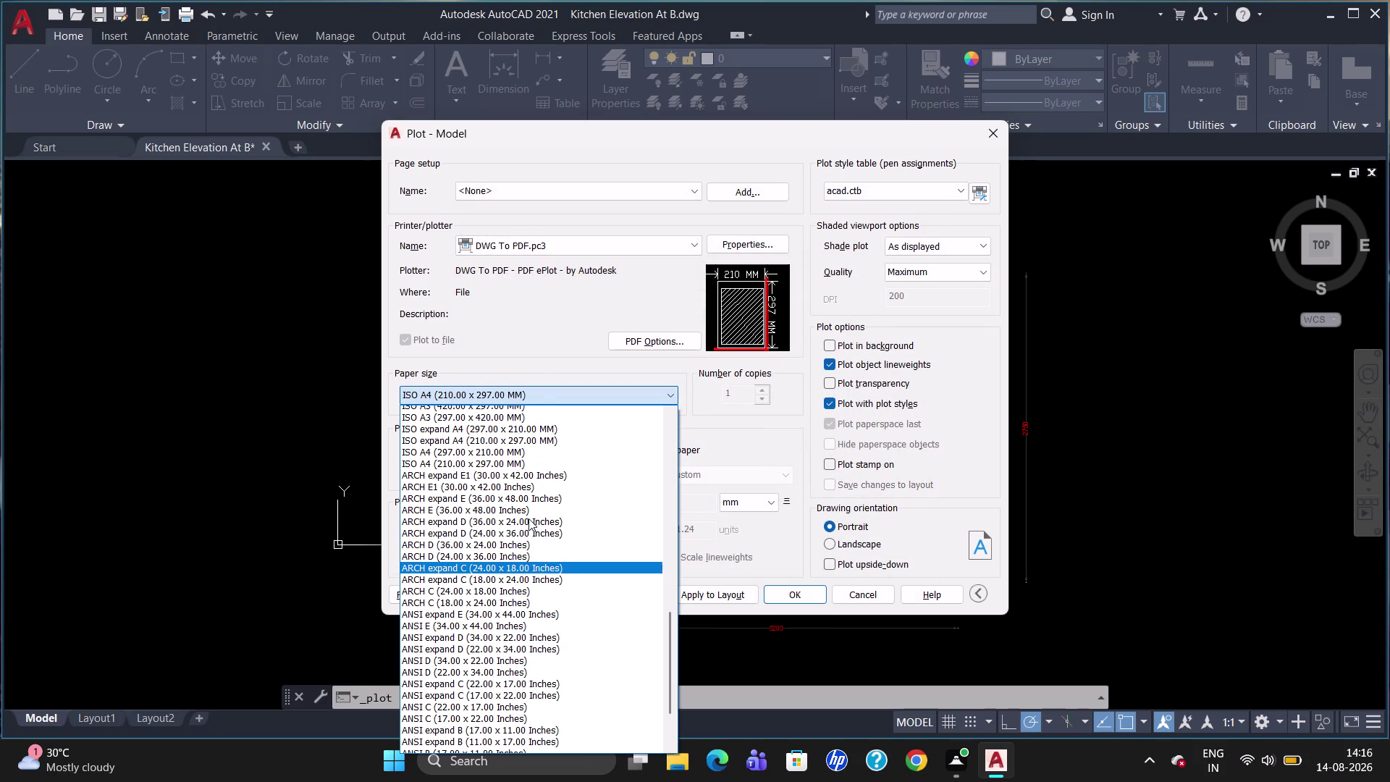
scroll(up, 3)
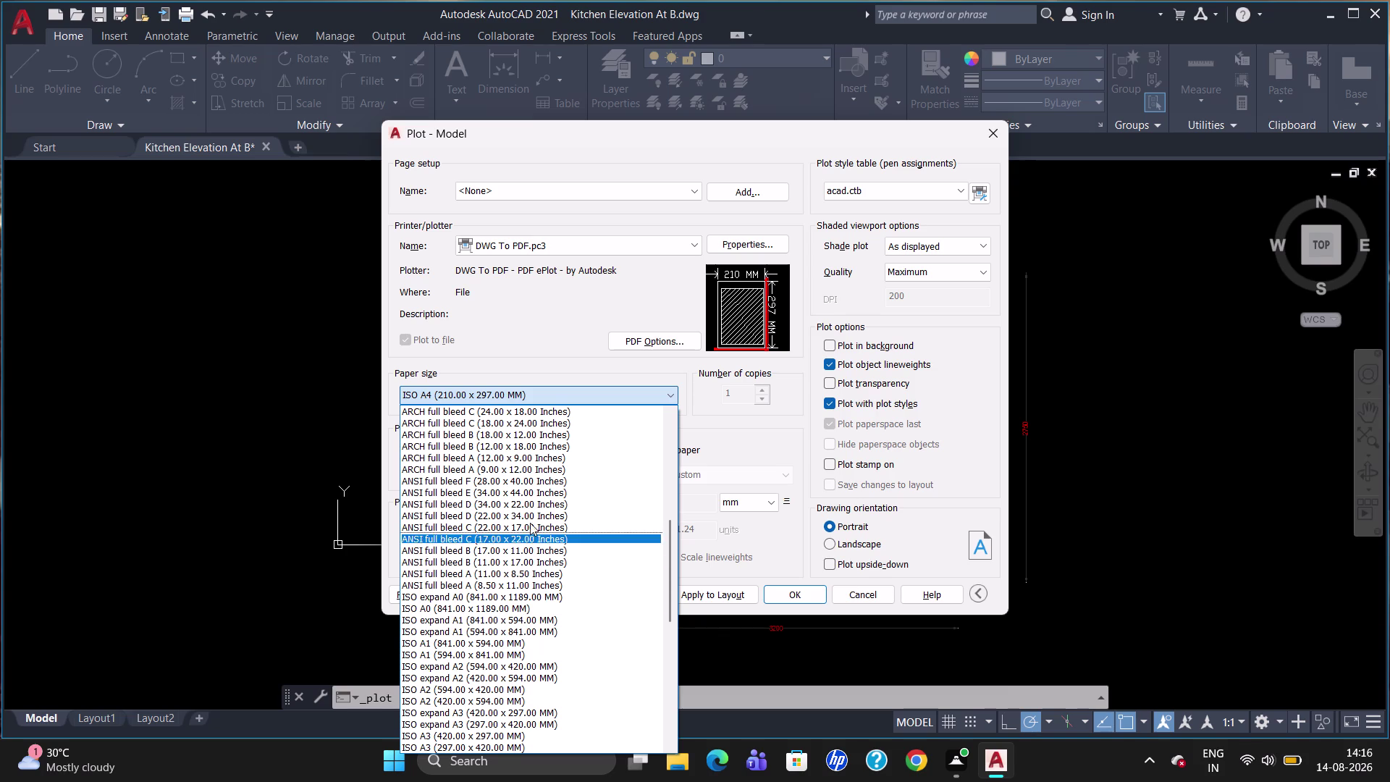
scroll(up, 3)
scroll(down, 3)
scroll(up, 3)
scroll(down, 3)
scroll(down, 3)
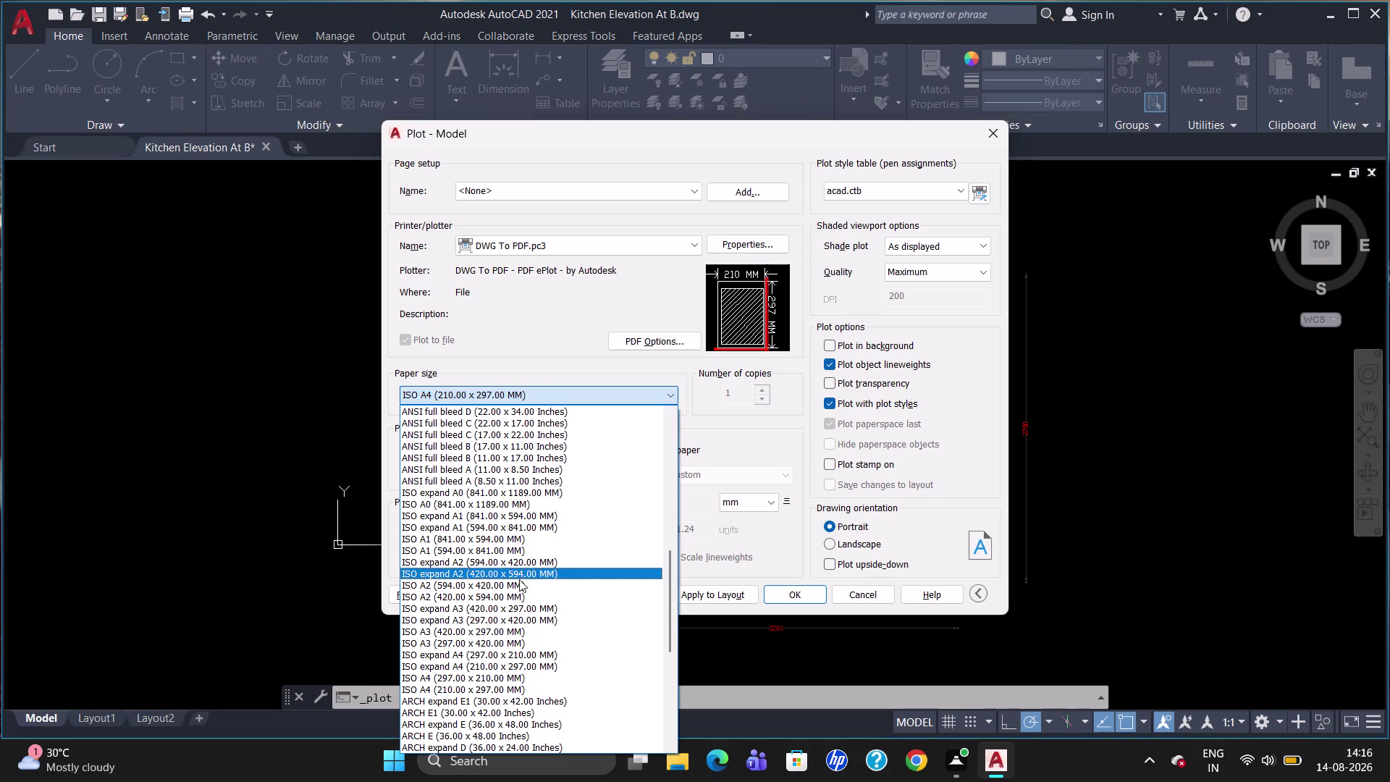
scroll(down, 3)
scroll(down, 3)
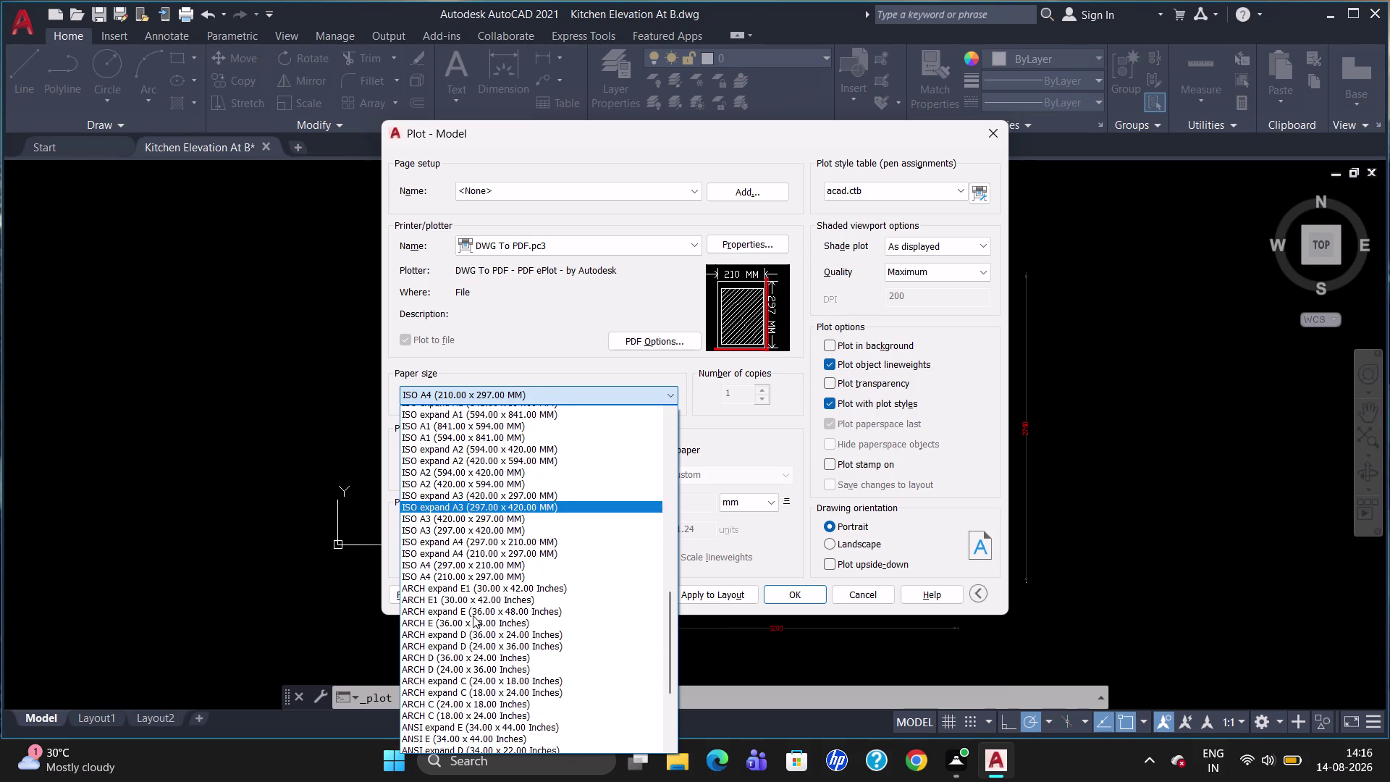
scroll(down, 3)
scroll(up, 3)
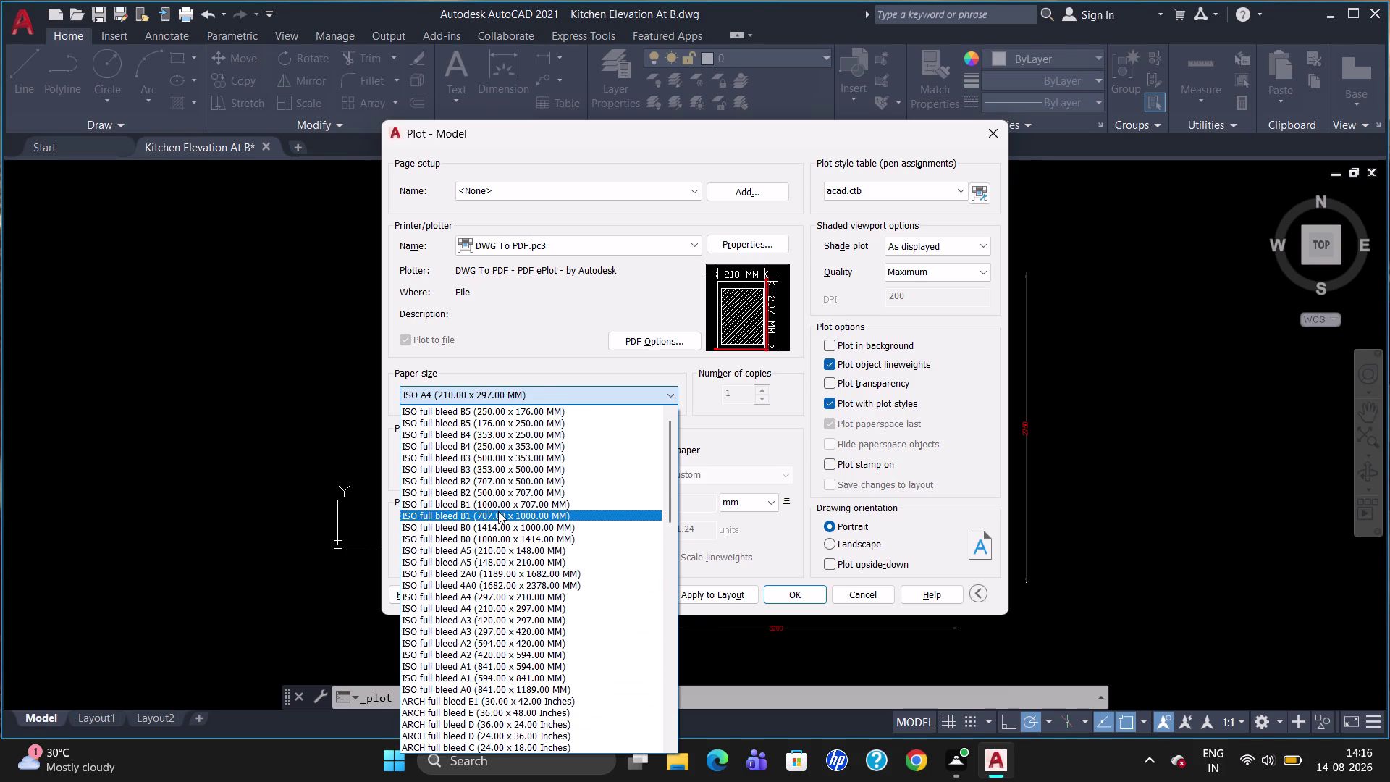
click(489, 598)
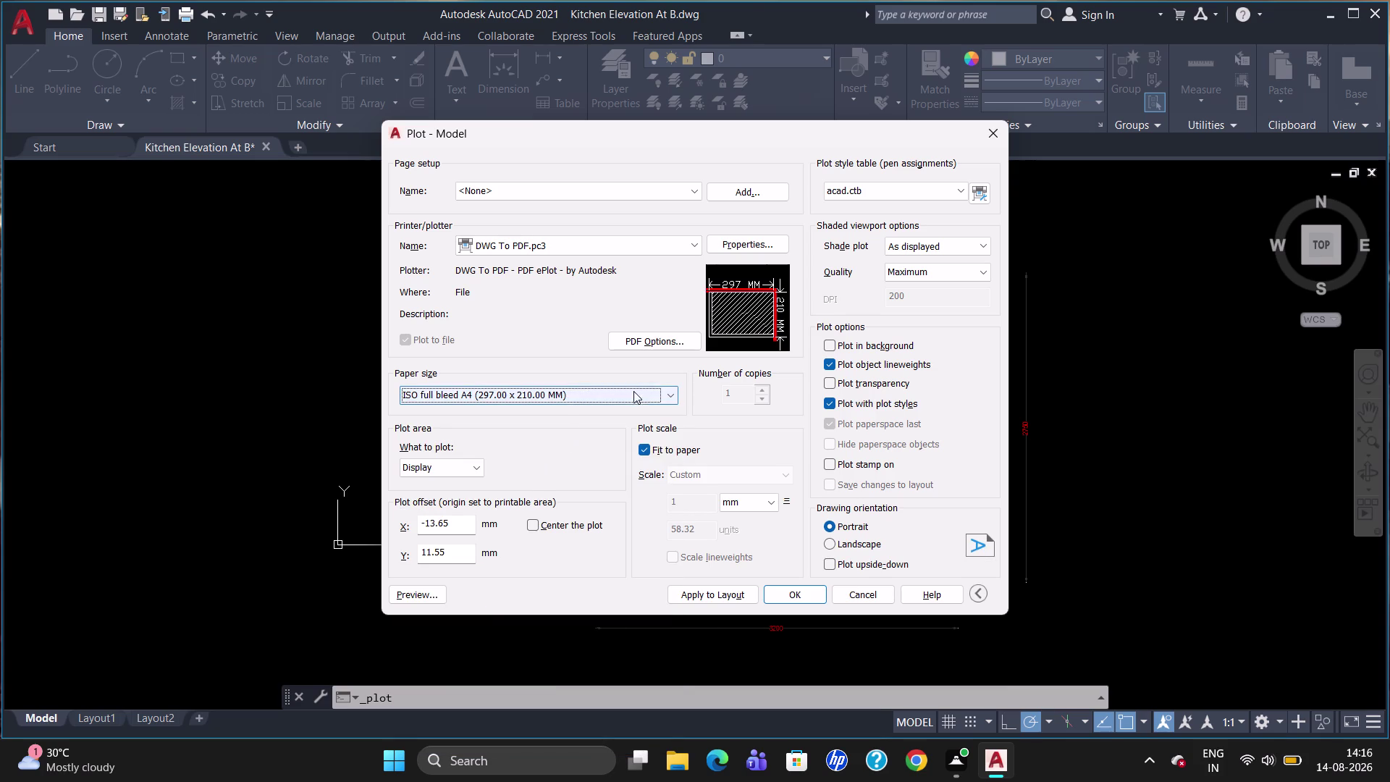
click(634, 393)
scroll(up, 3)
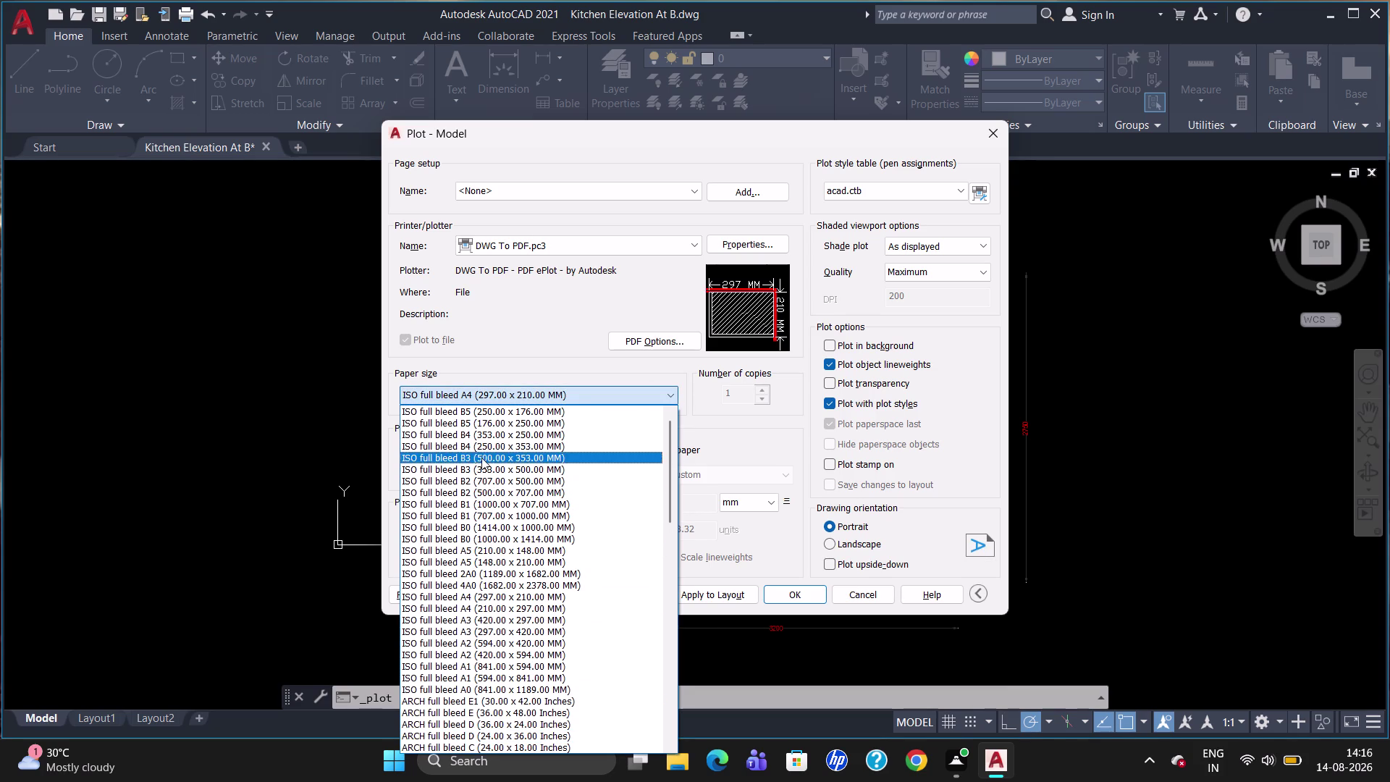
scroll(up, 3)
scroll(up, 3)
scroll(down, 3)
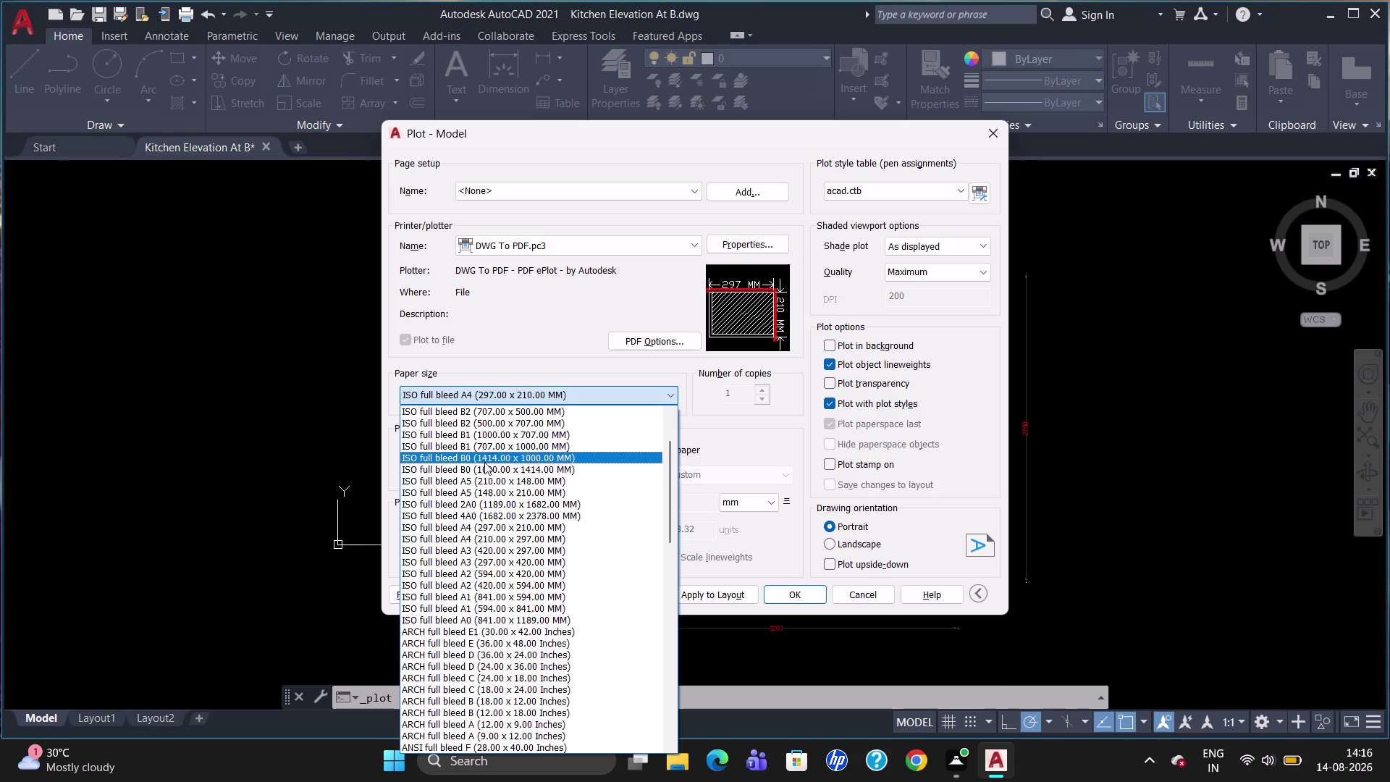
click(492, 557)
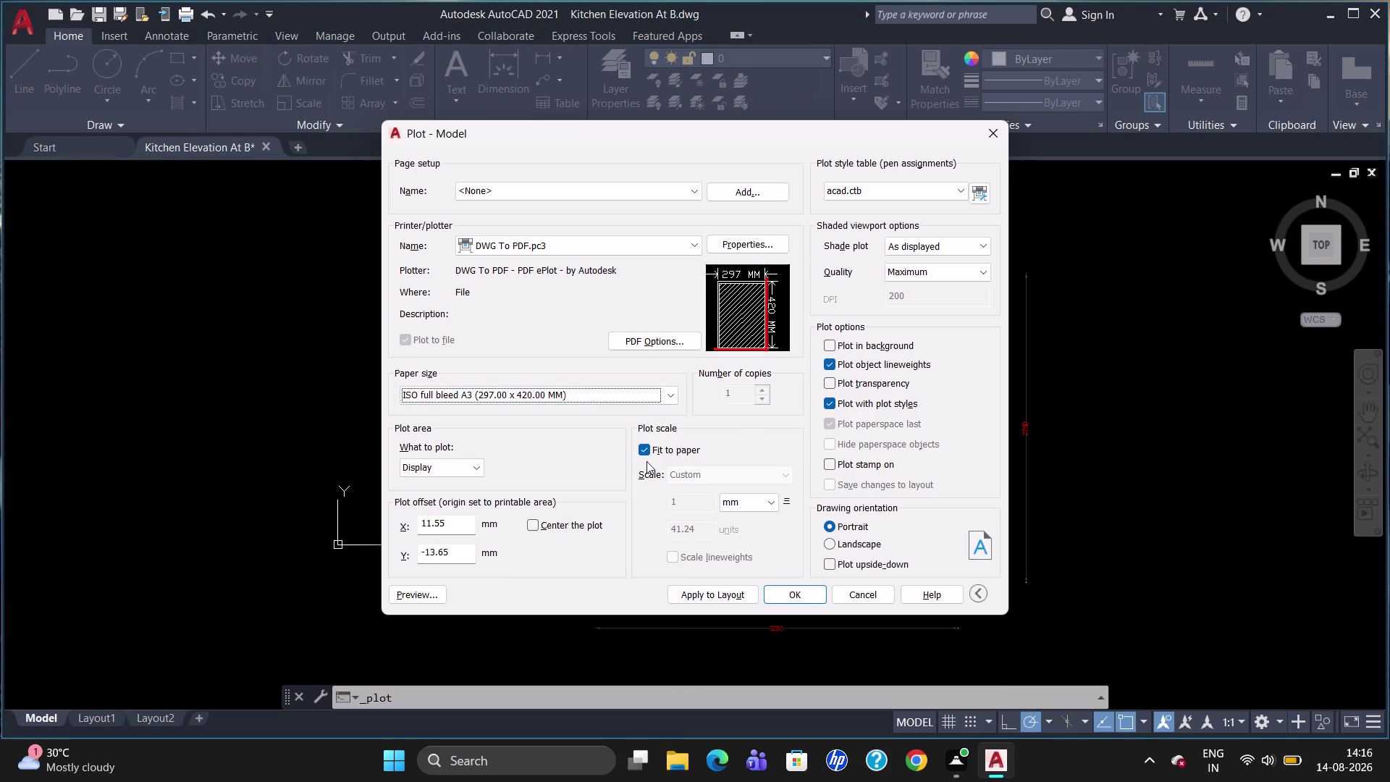
Centre the plot on the paper and set what to plot to Window.
click(532, 527)
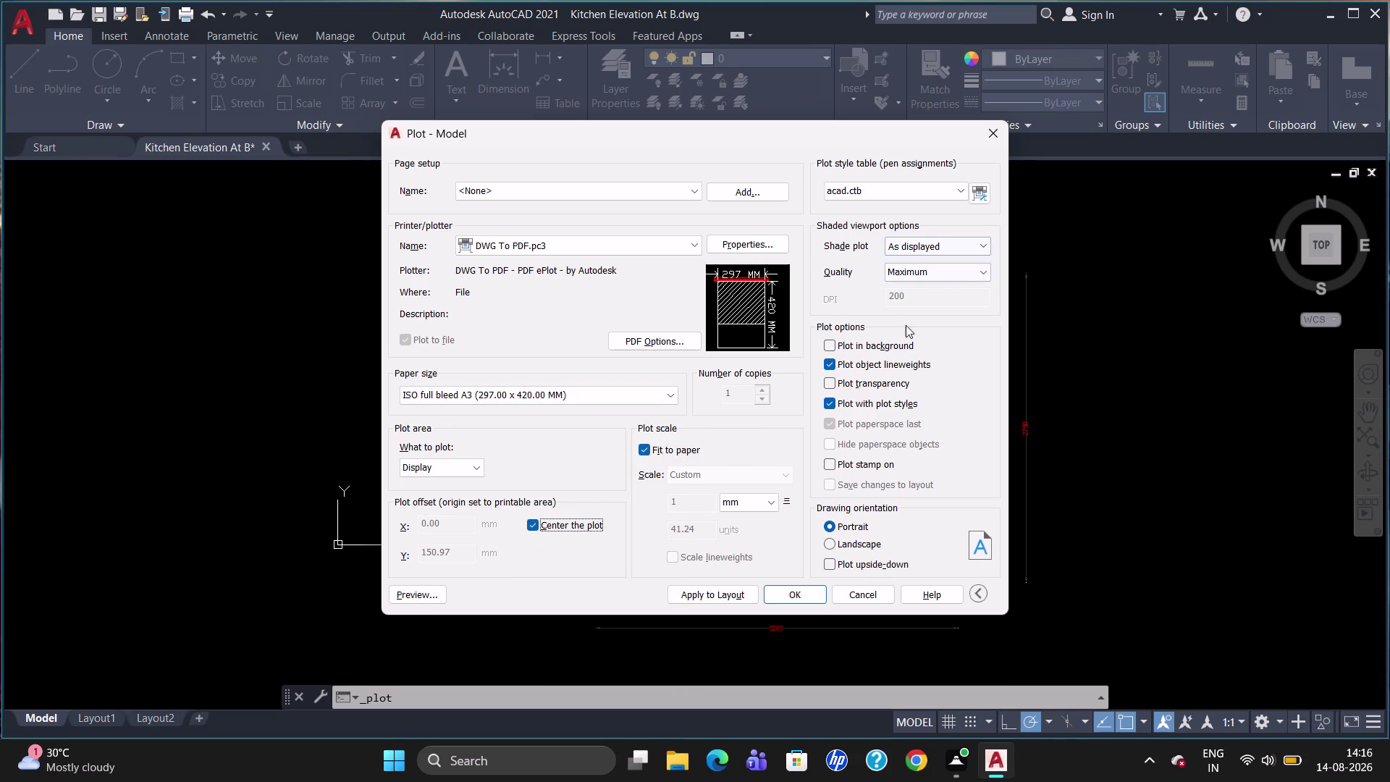
click(452, 464)
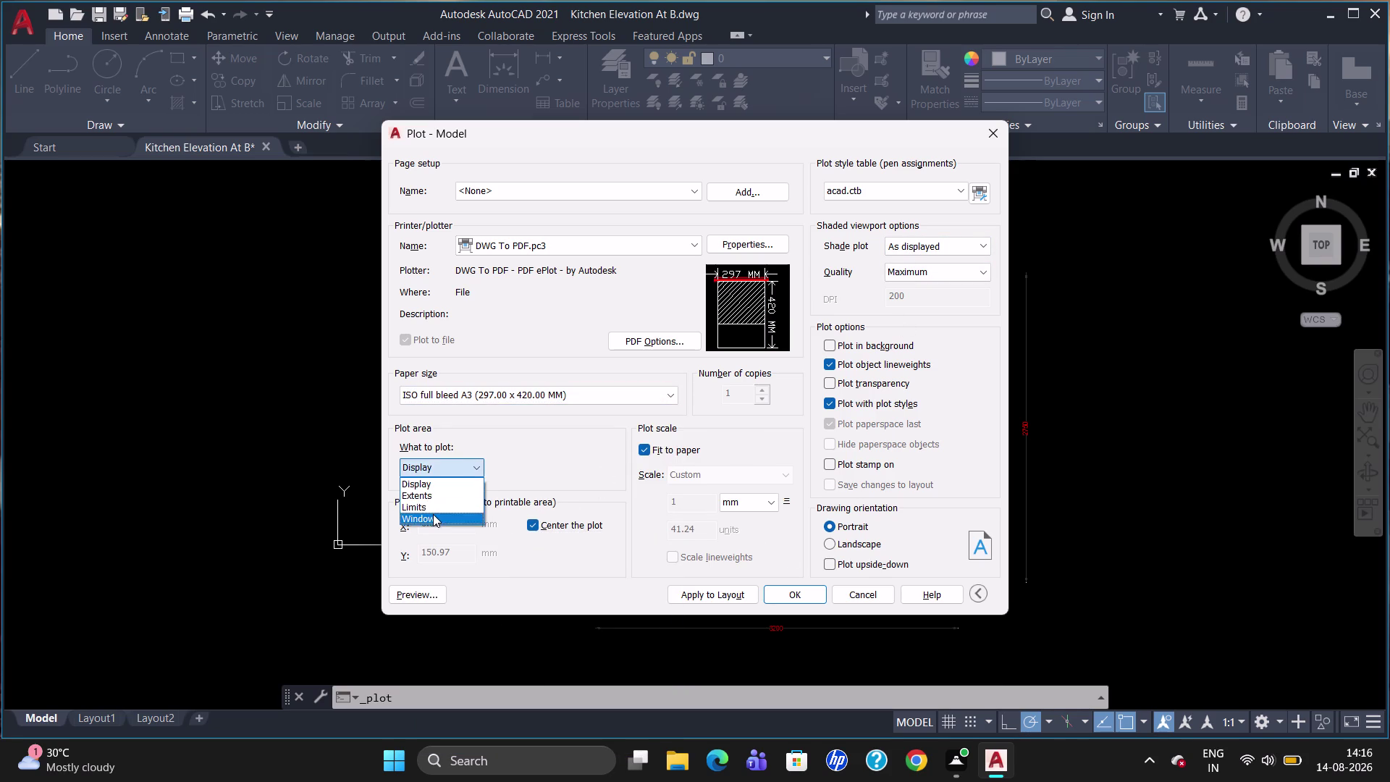
click(433, 514)
Frame the elevation, plot it as Kitchen Elevation At B-Model.pdf, and close Acrobat.
drag(456, 232, 1179, 487)
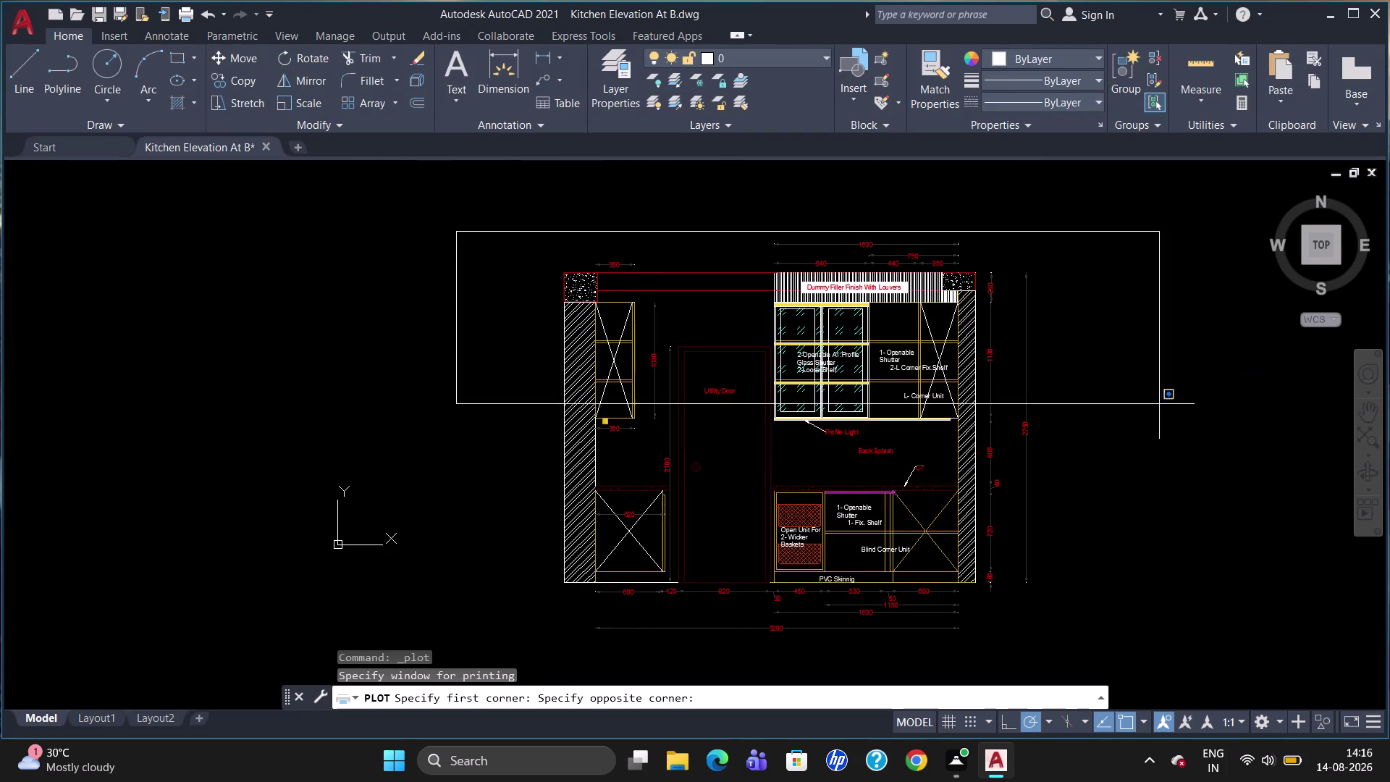
drag(1179, 487, 1180, 223)
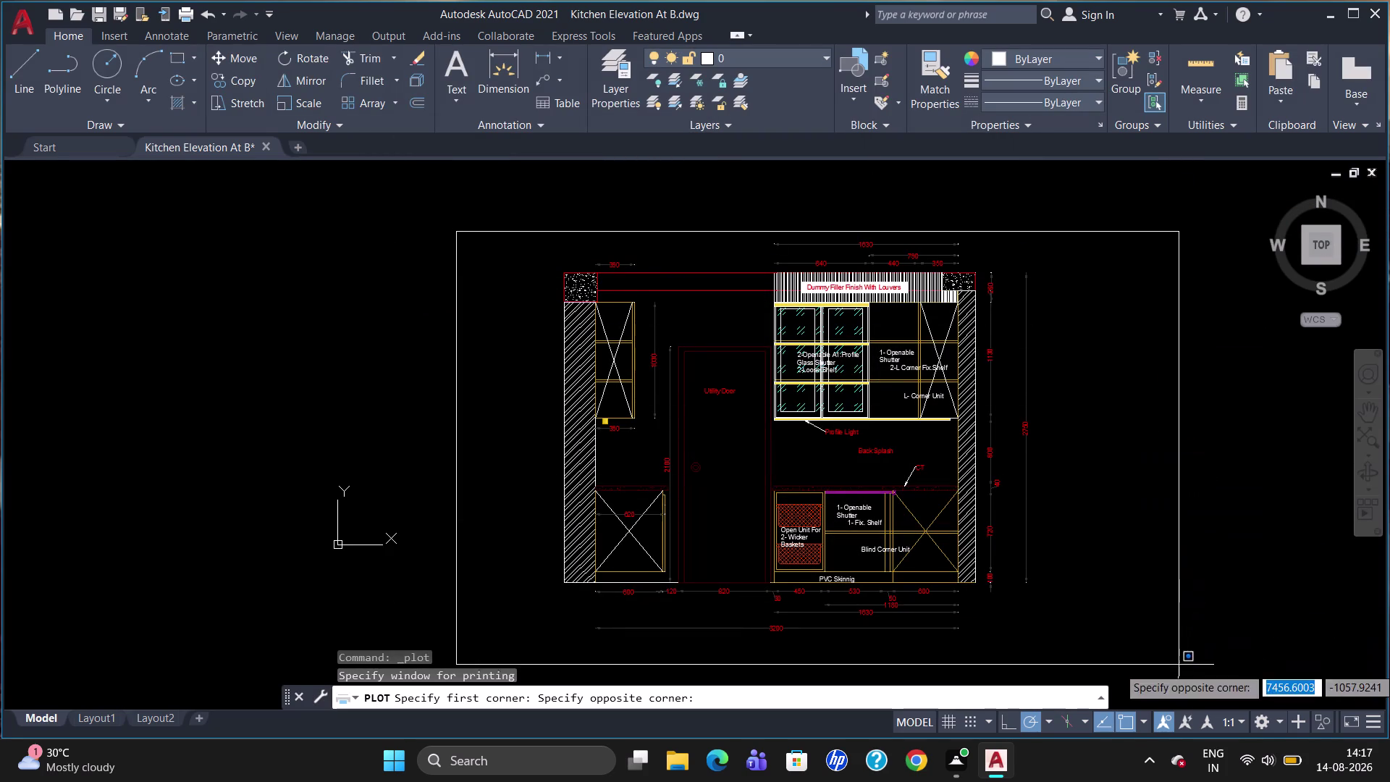
click(1178, 667)
click(789, 588)
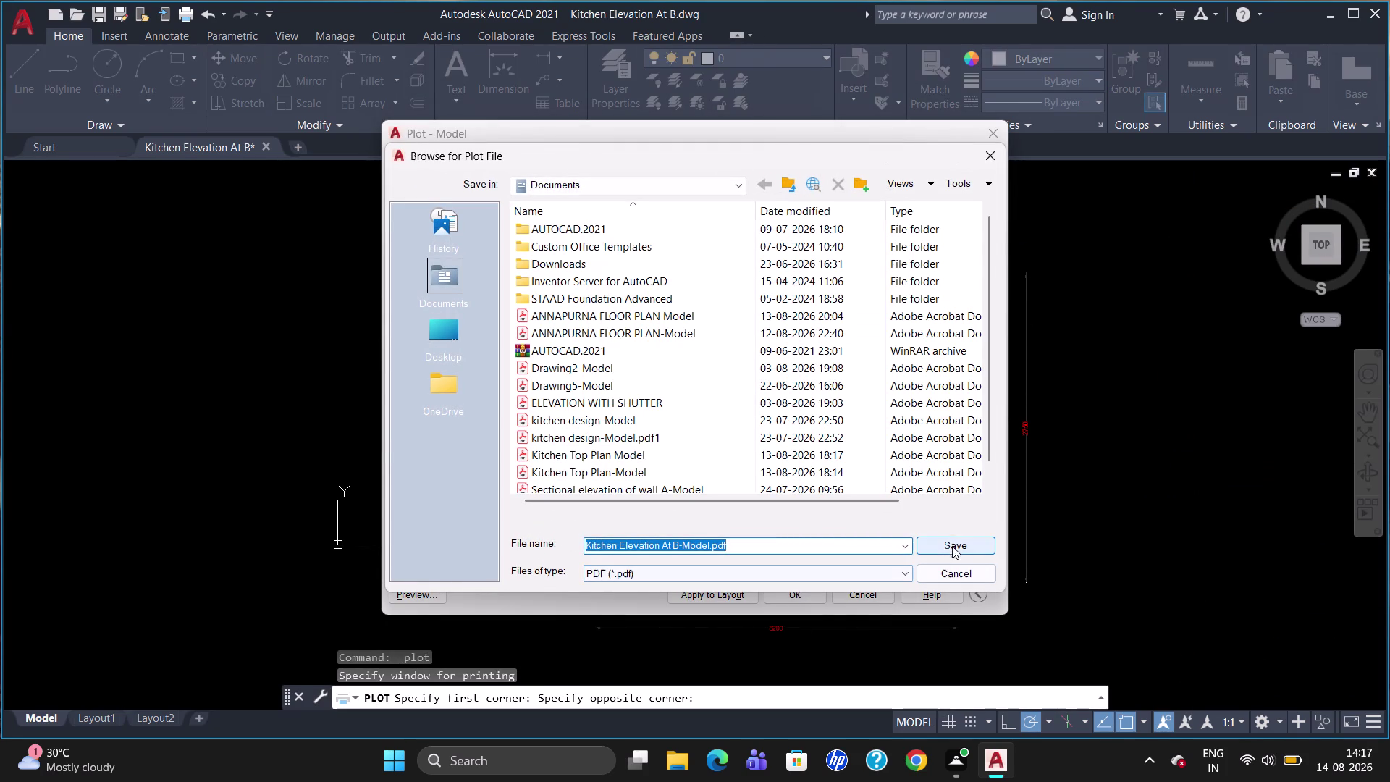
click(956, 538)
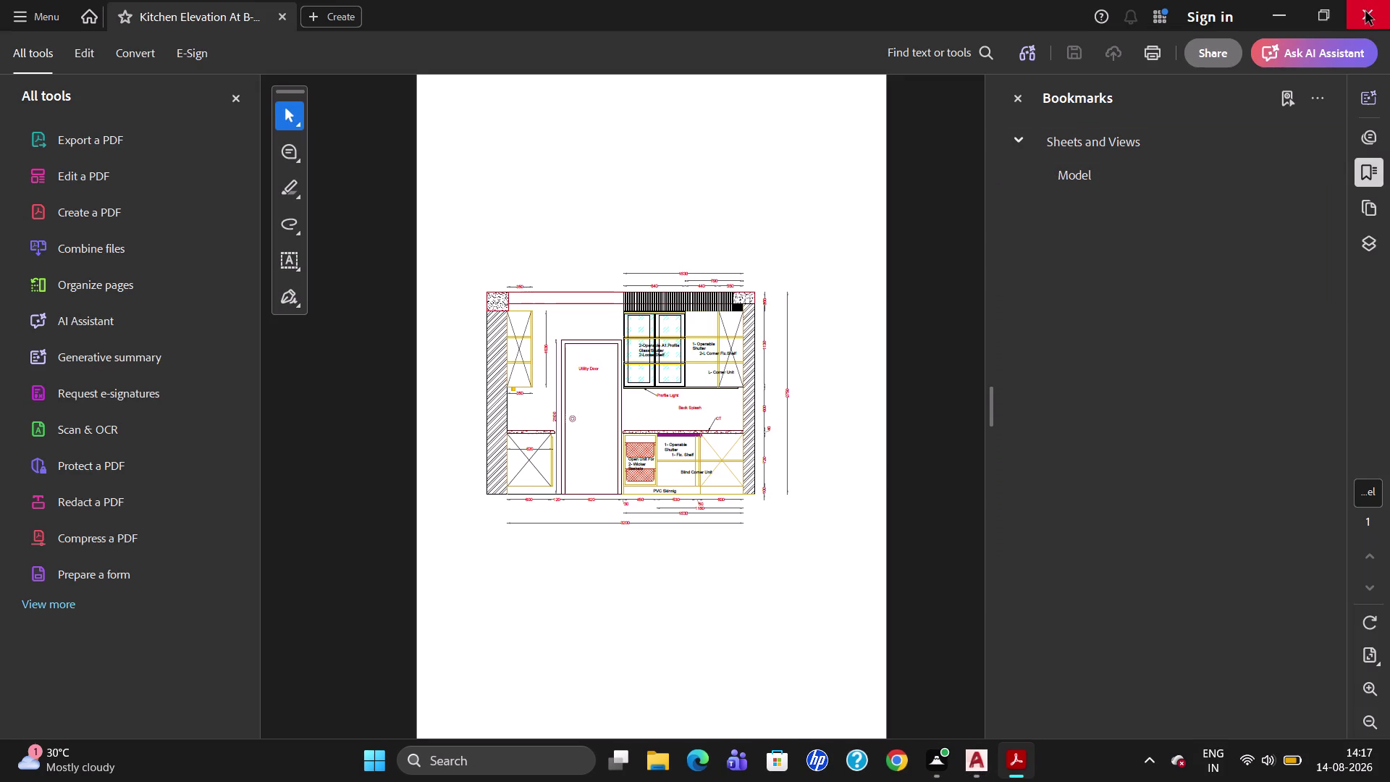
click(1364, 14)
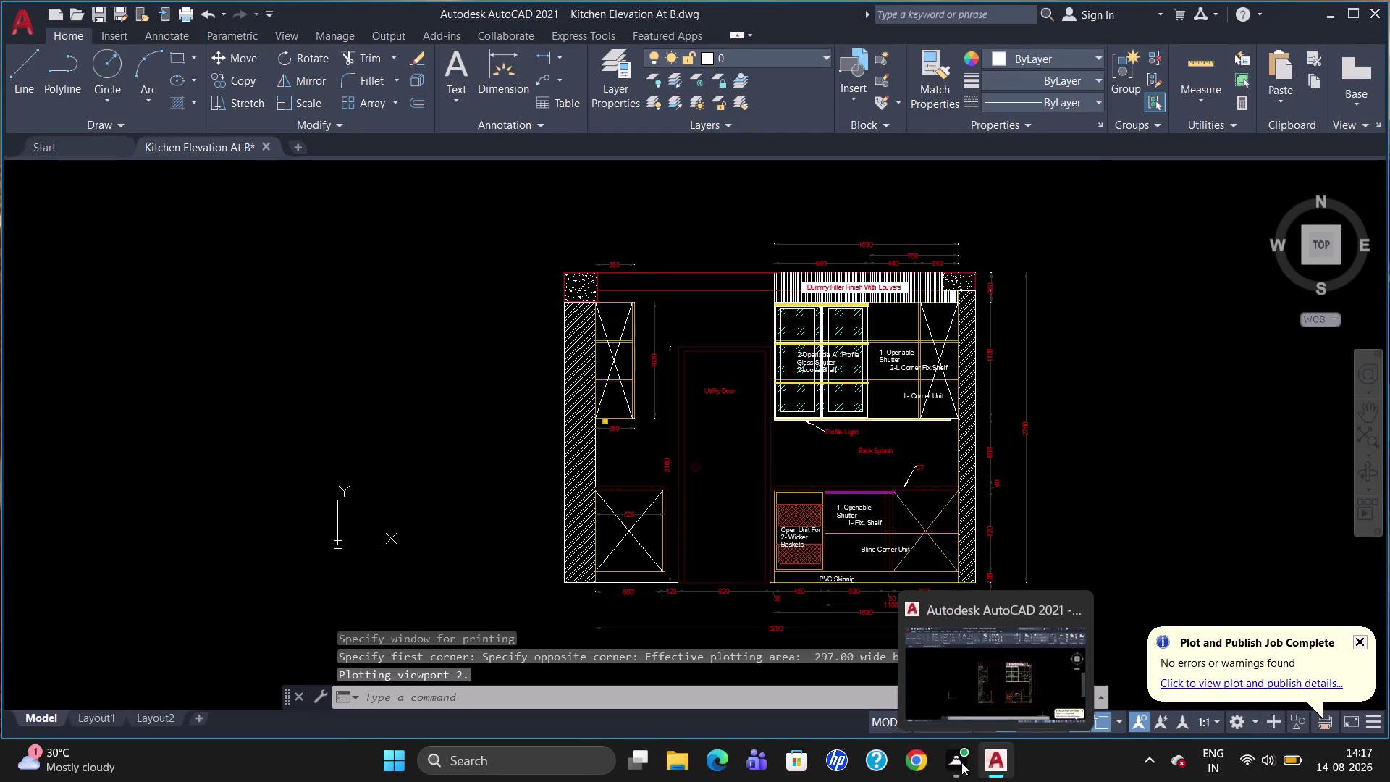